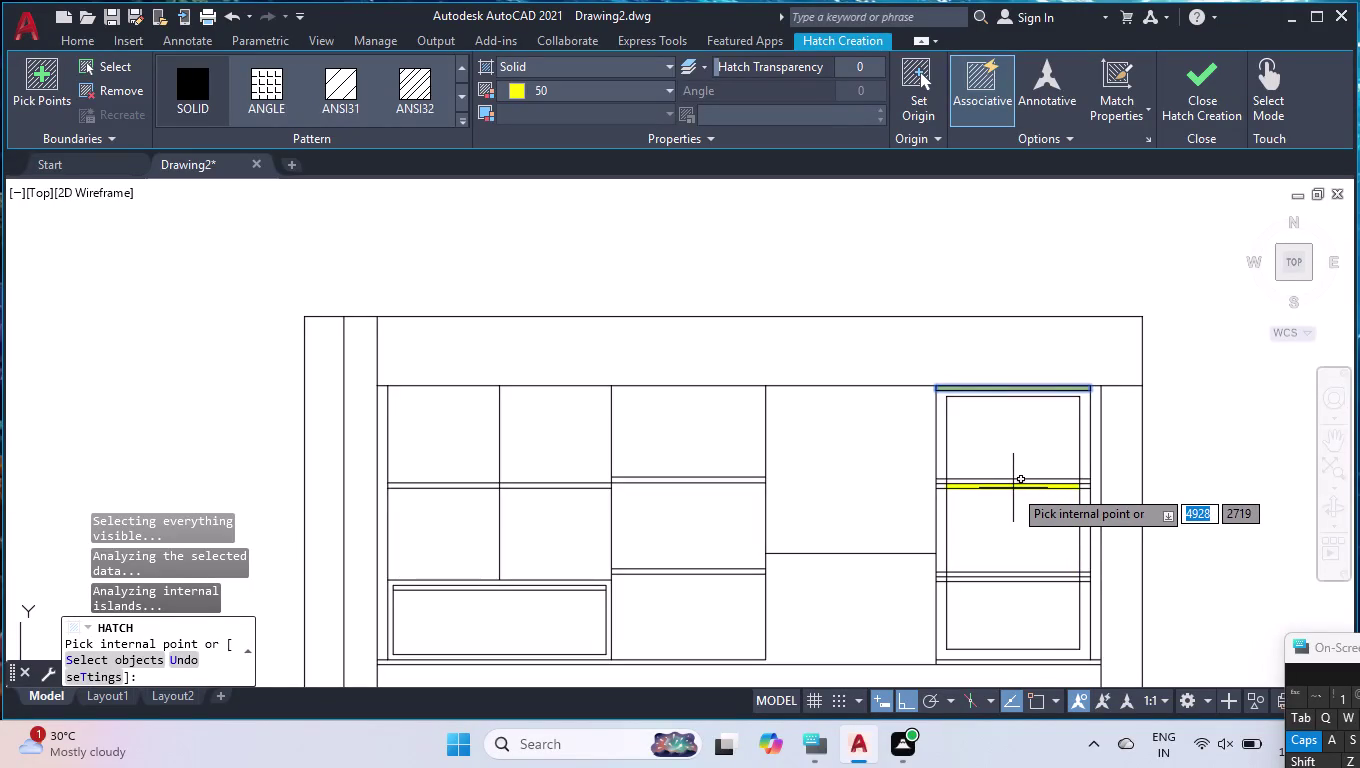
Fill the three middle shelf strips of the right cabinet with solid yellow.
click(1013, 488)
scroll(up, 3)
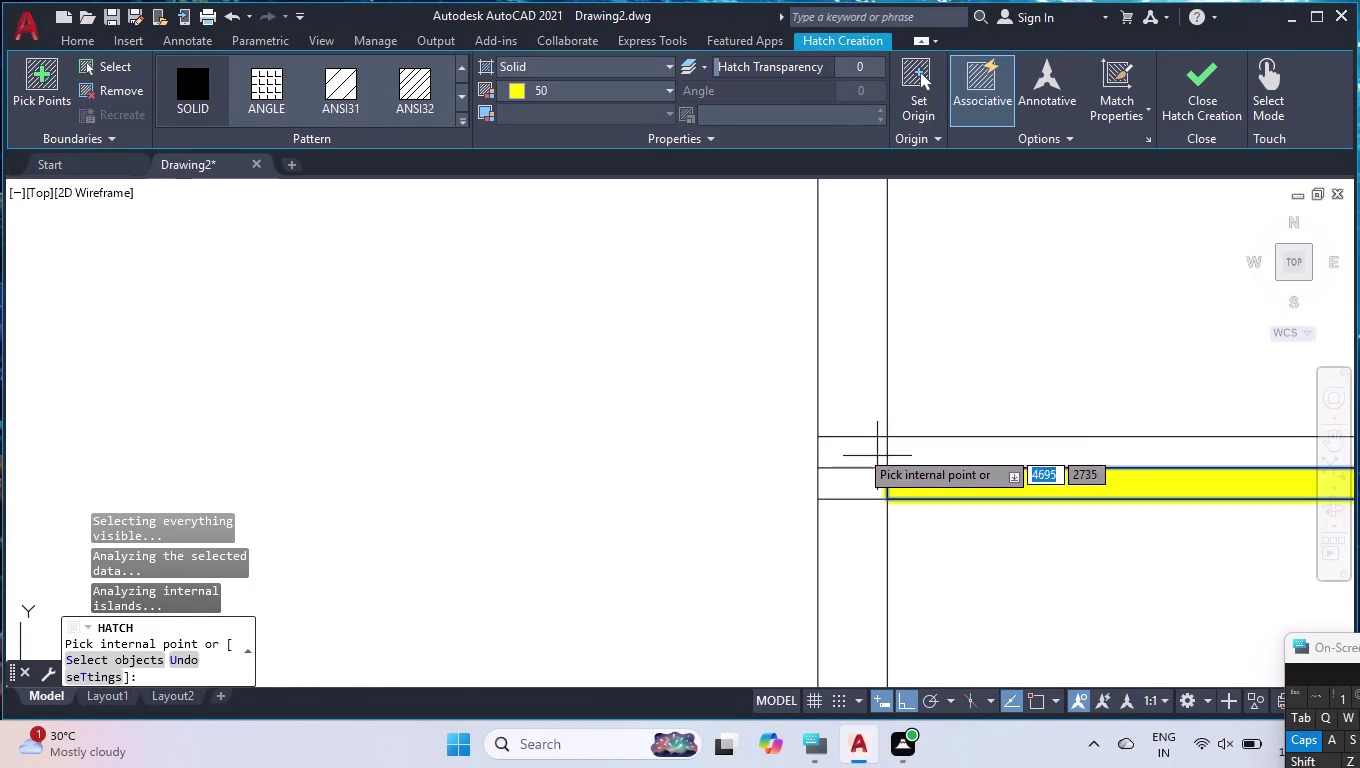
click(850, 480)
scroll(down, 3)
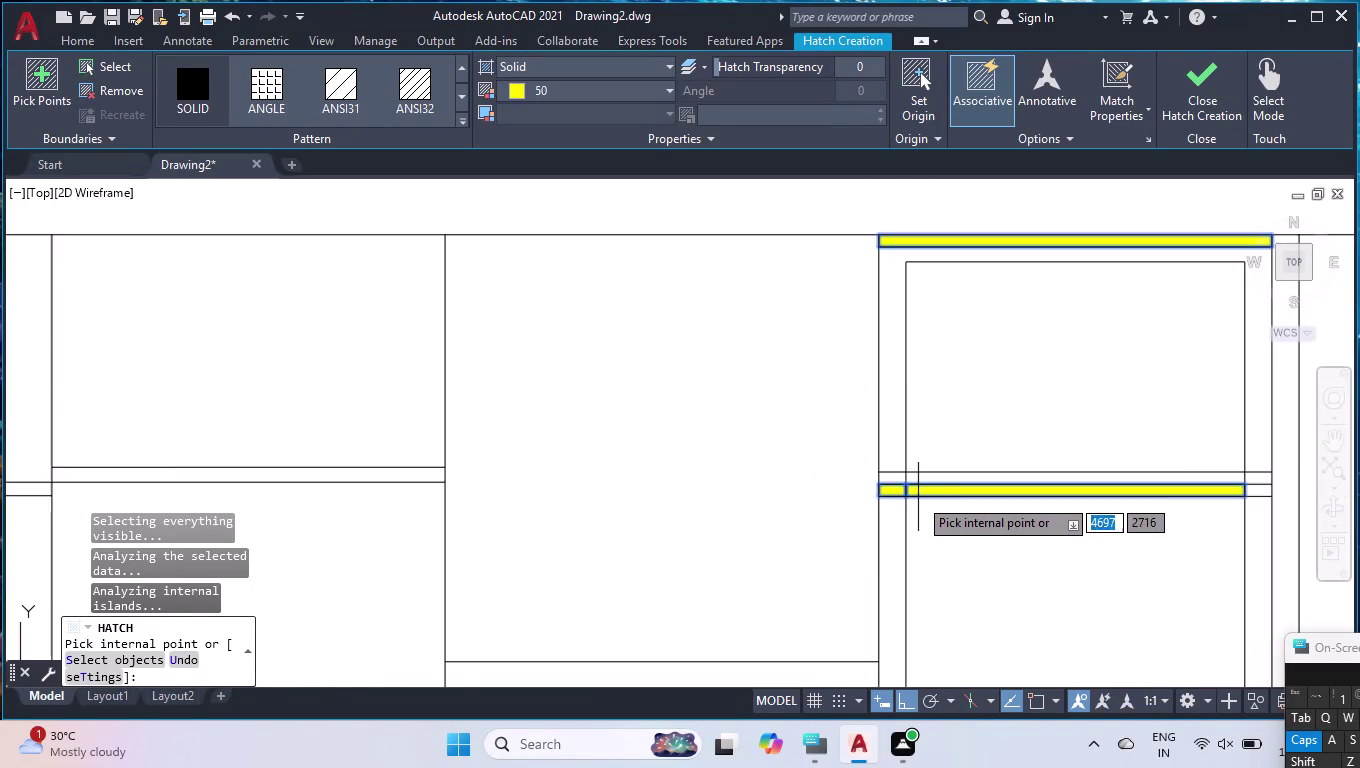
scroll(down, 3)
scroll(up, 3)
click(1119, 490)
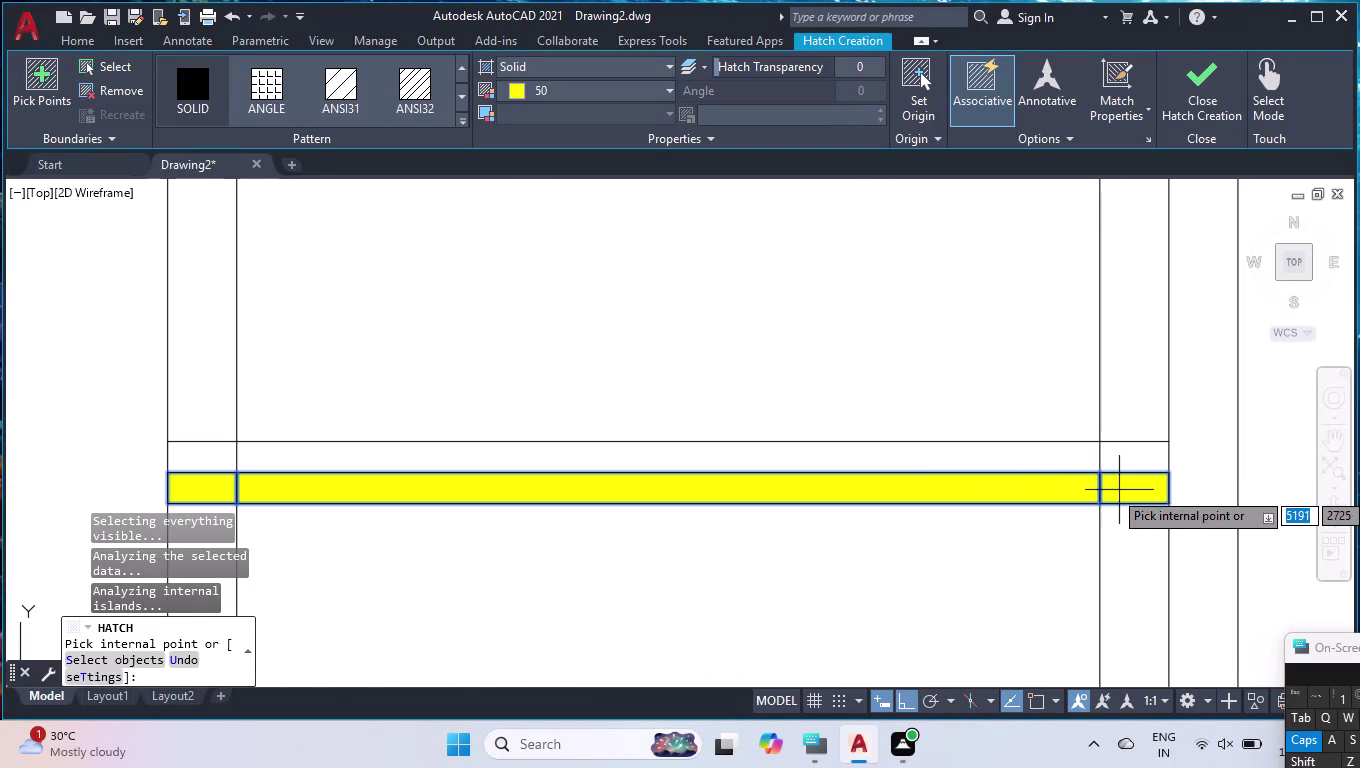
scroll(down, 3)
scroll(down, 3)
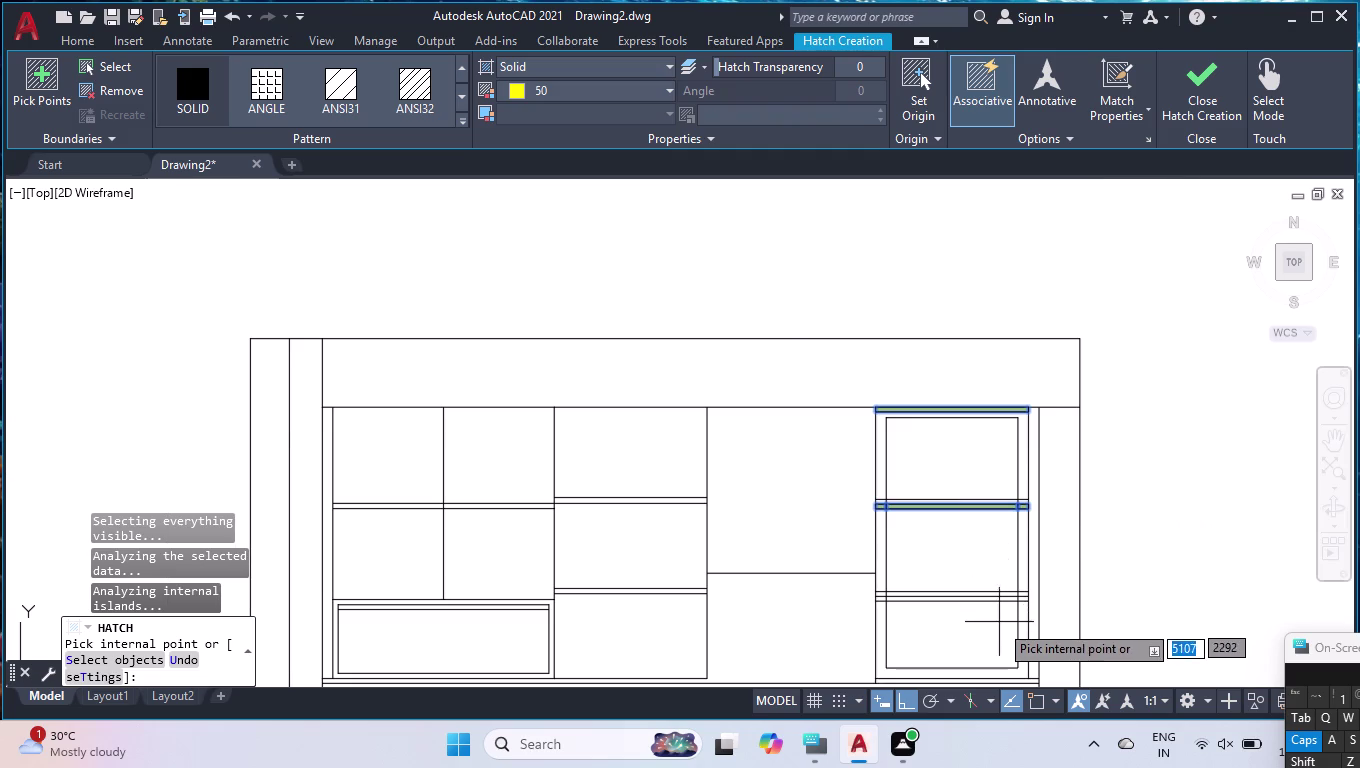
scroll(up, 3)
scroll(down, 3)
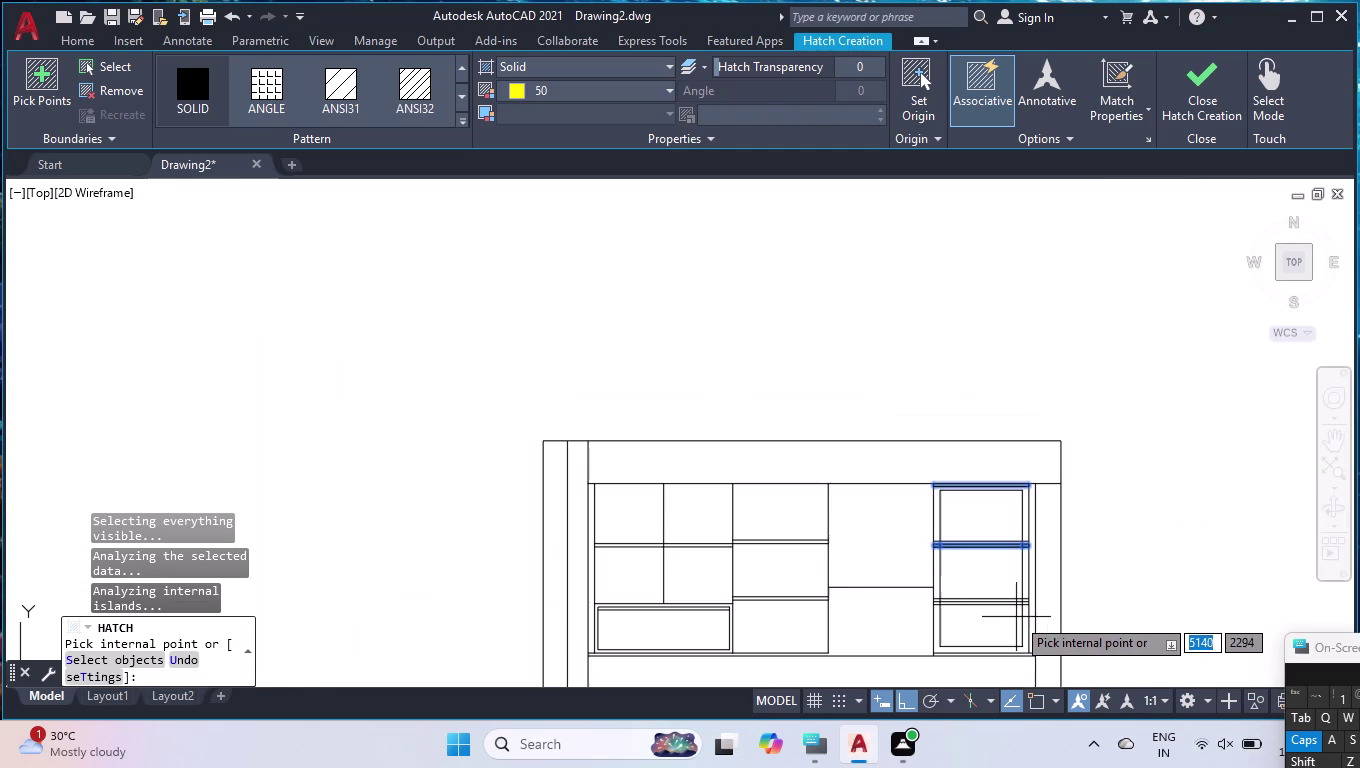
scroll(up, 3)
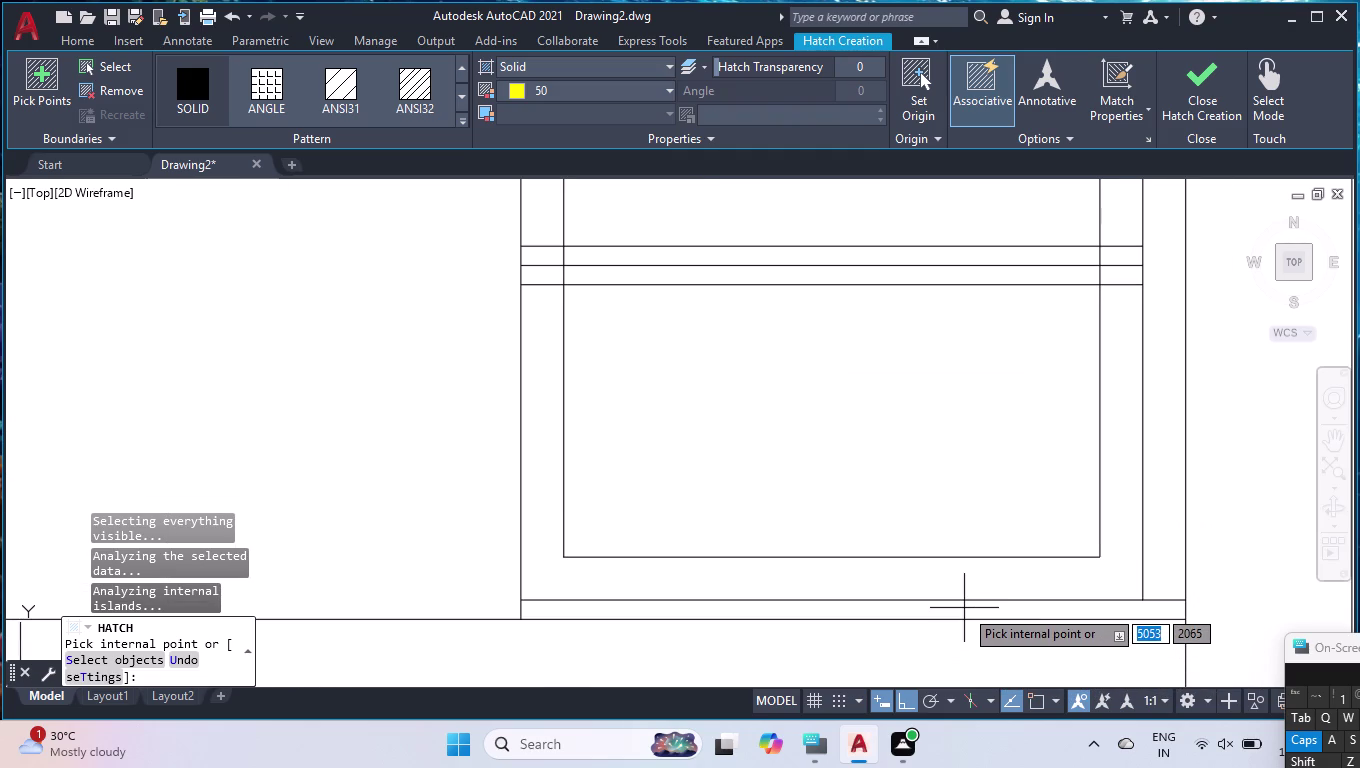
Fill the bottom strip and the upper shelf strip pieces yellow, then finish the hatch.
click(964, 608)
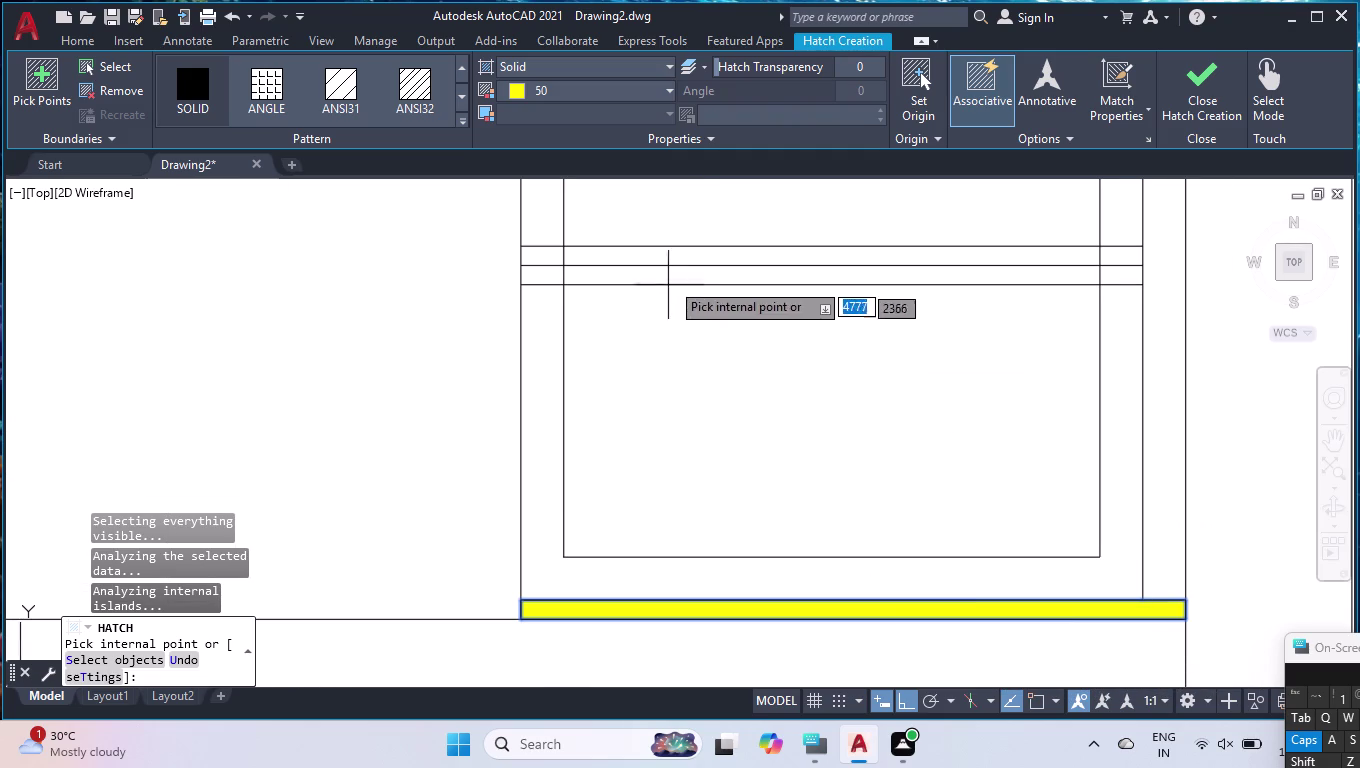
click(673, 277)
click(541, 275)
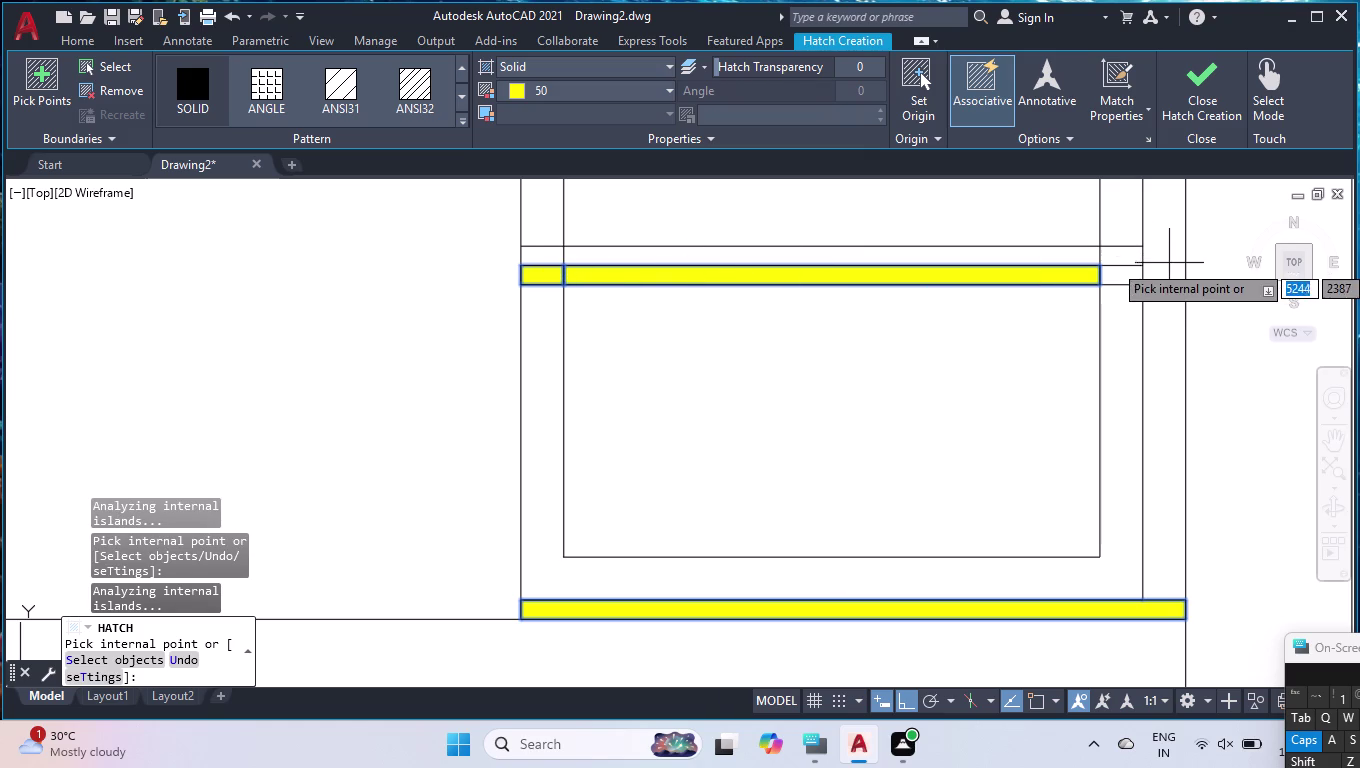
click(1114, 278)
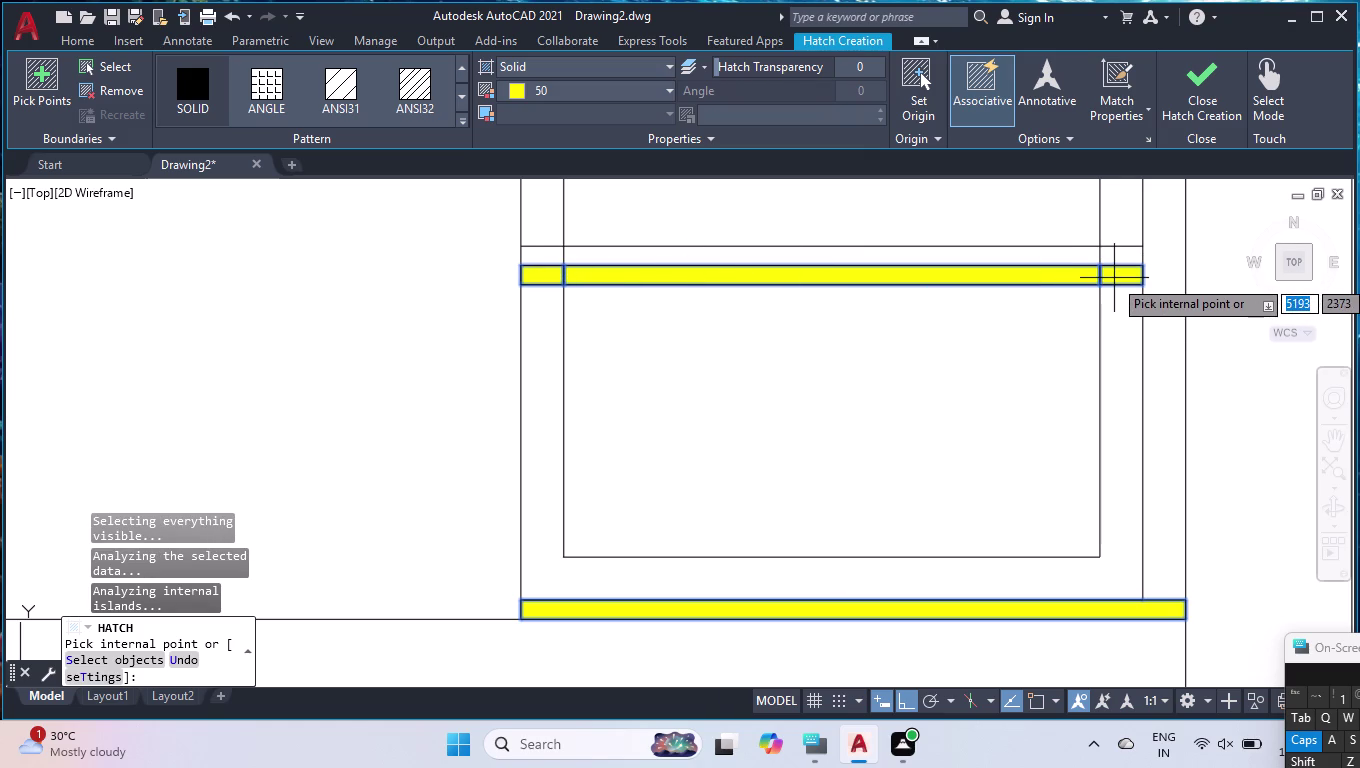
key(Return)
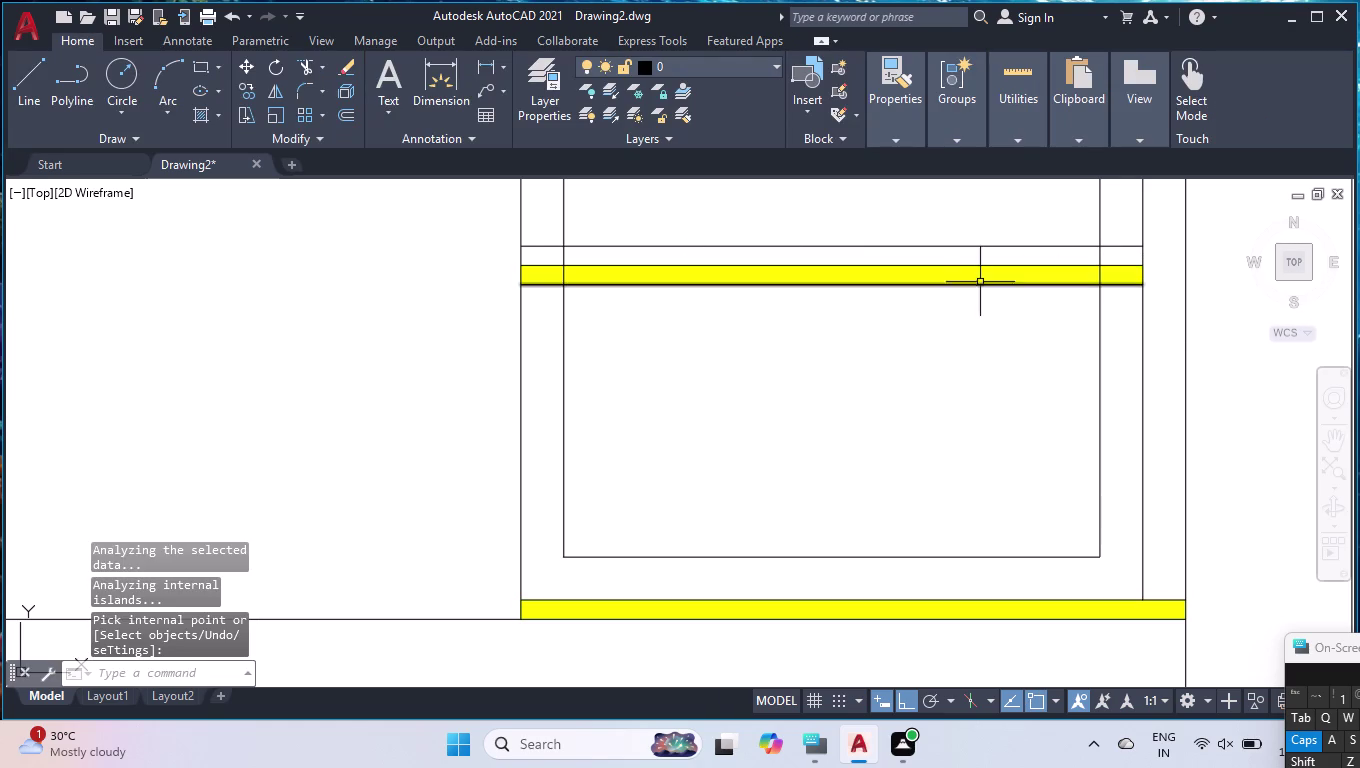
Add another yellow fill to the strip above the lower-left drawer and the base band.
scroll(down, 3)
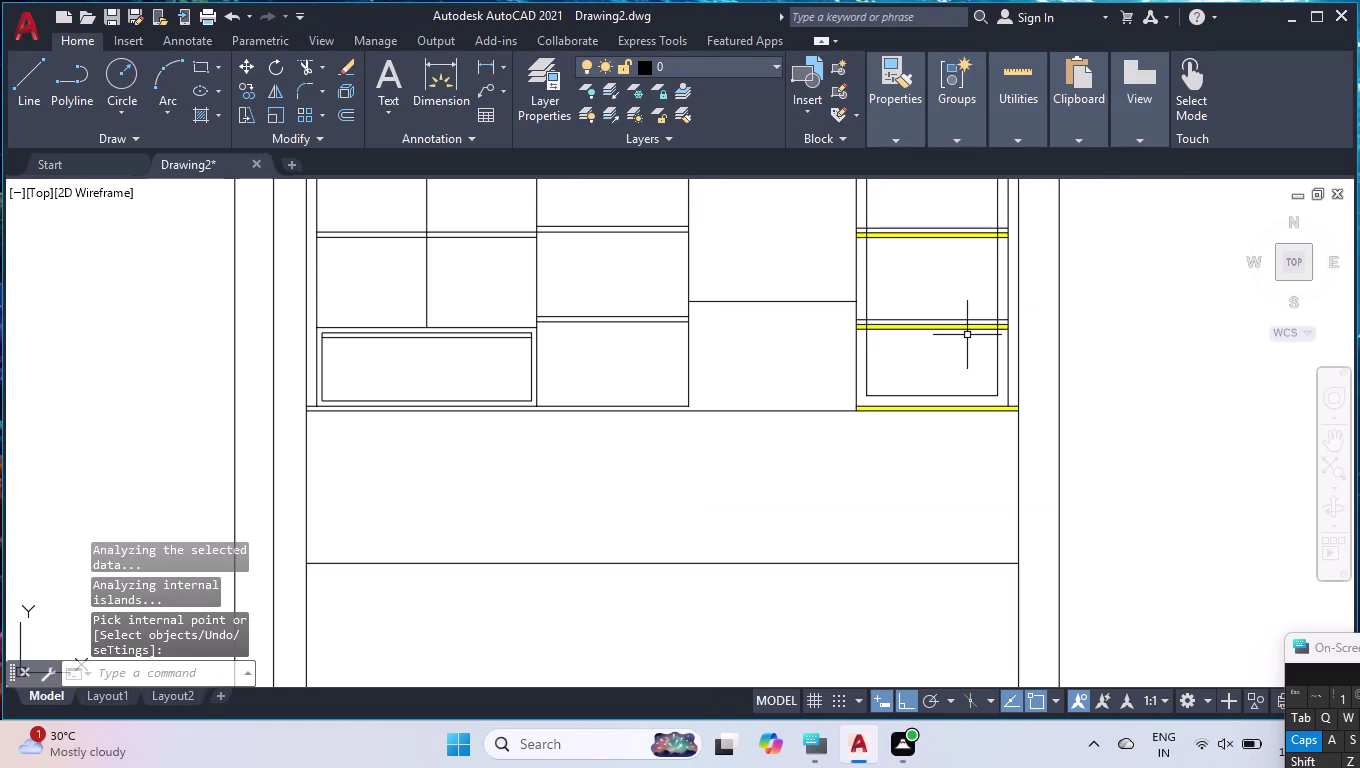
scroll(down, 3)
scroll(up, 3)
scroll(down, 3)
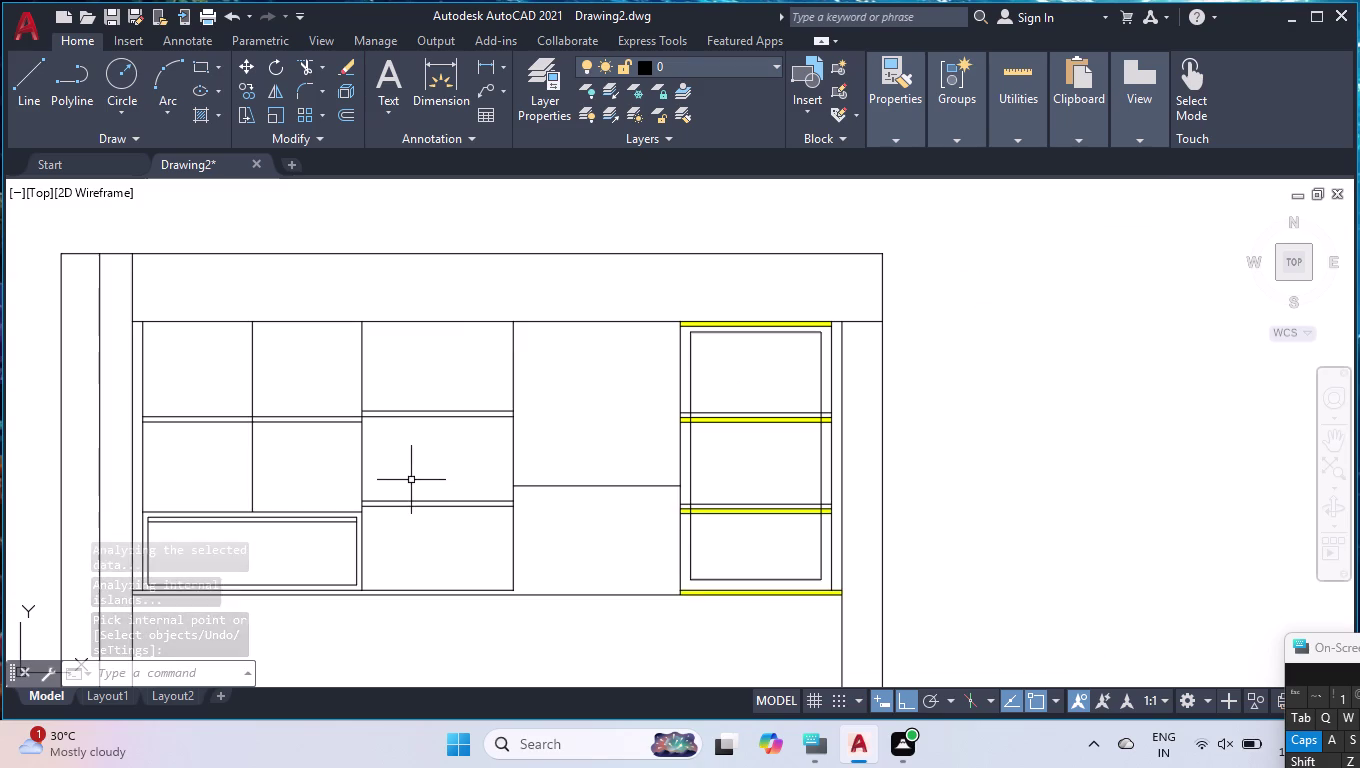
key(space)
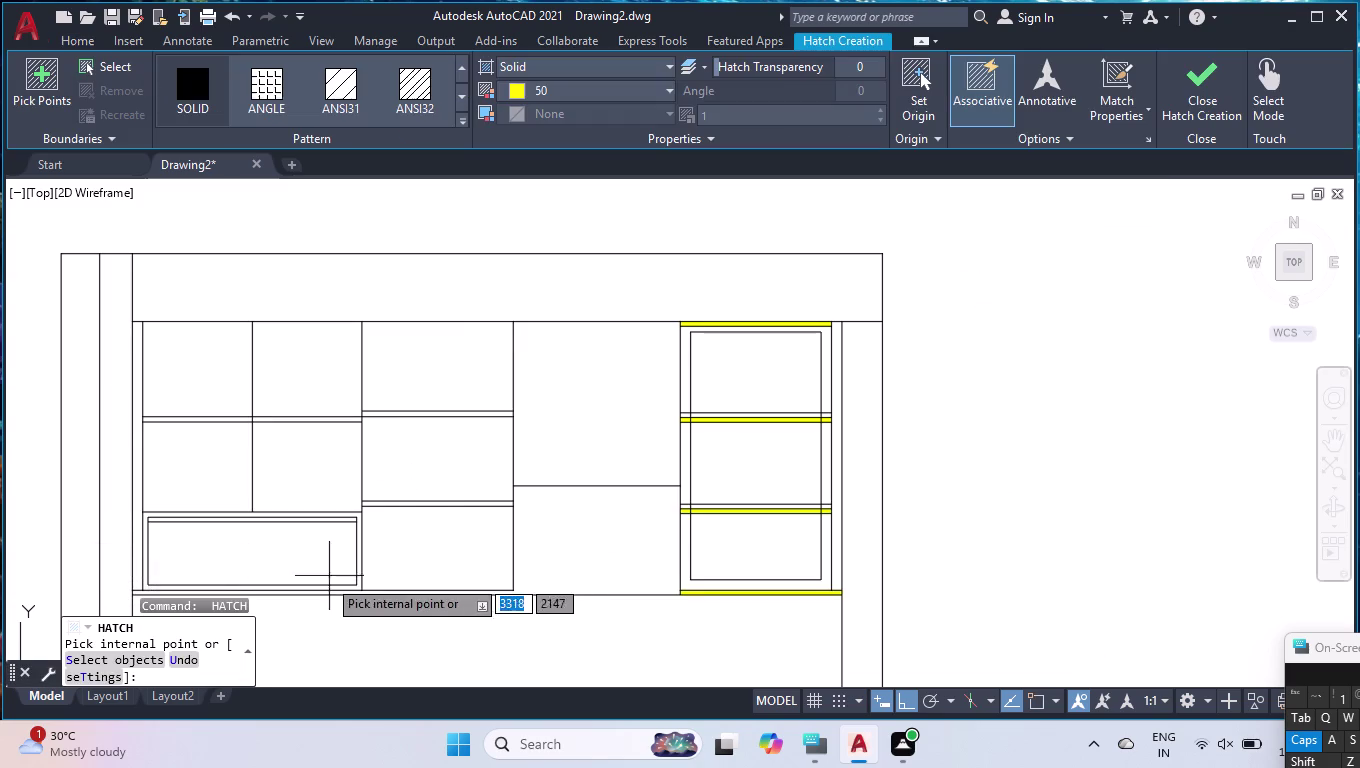
scroll(down, 3)
scroll(up, 3)
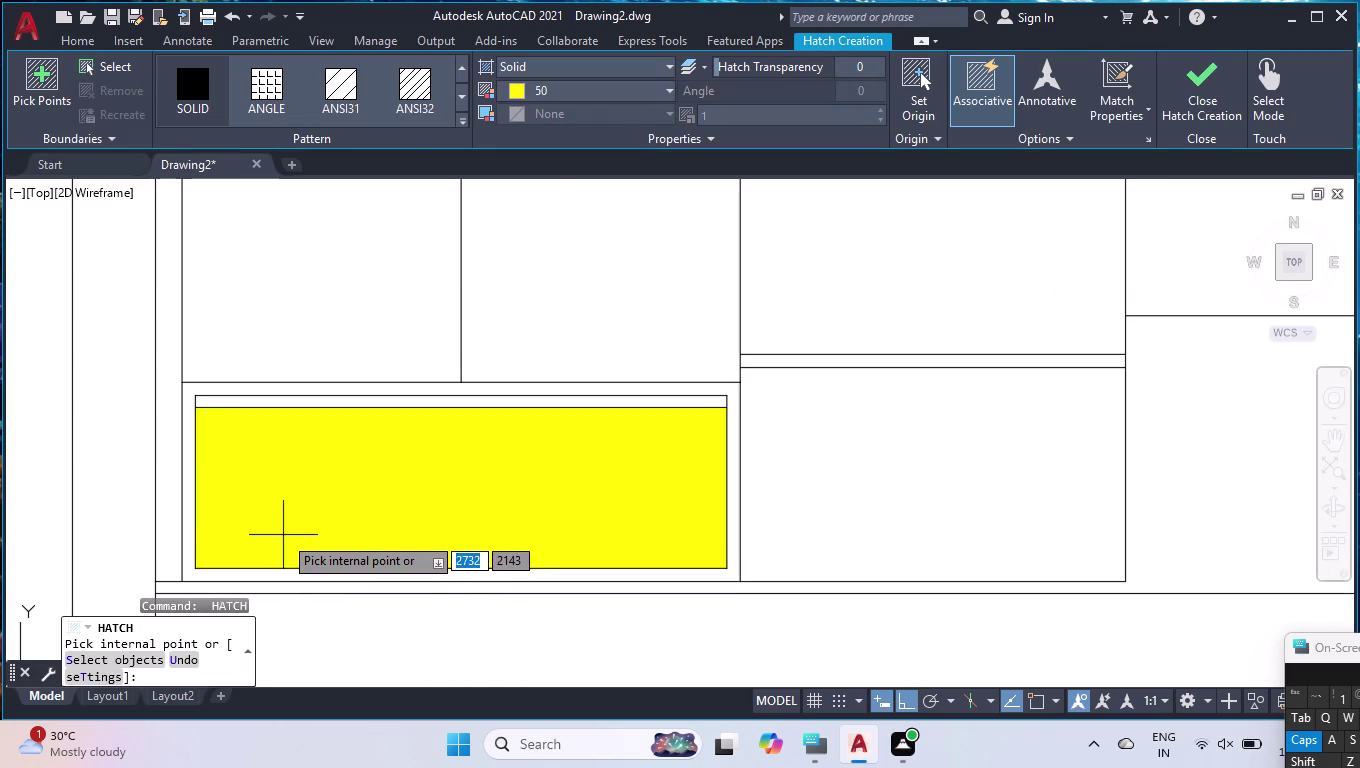
click(310, 401)
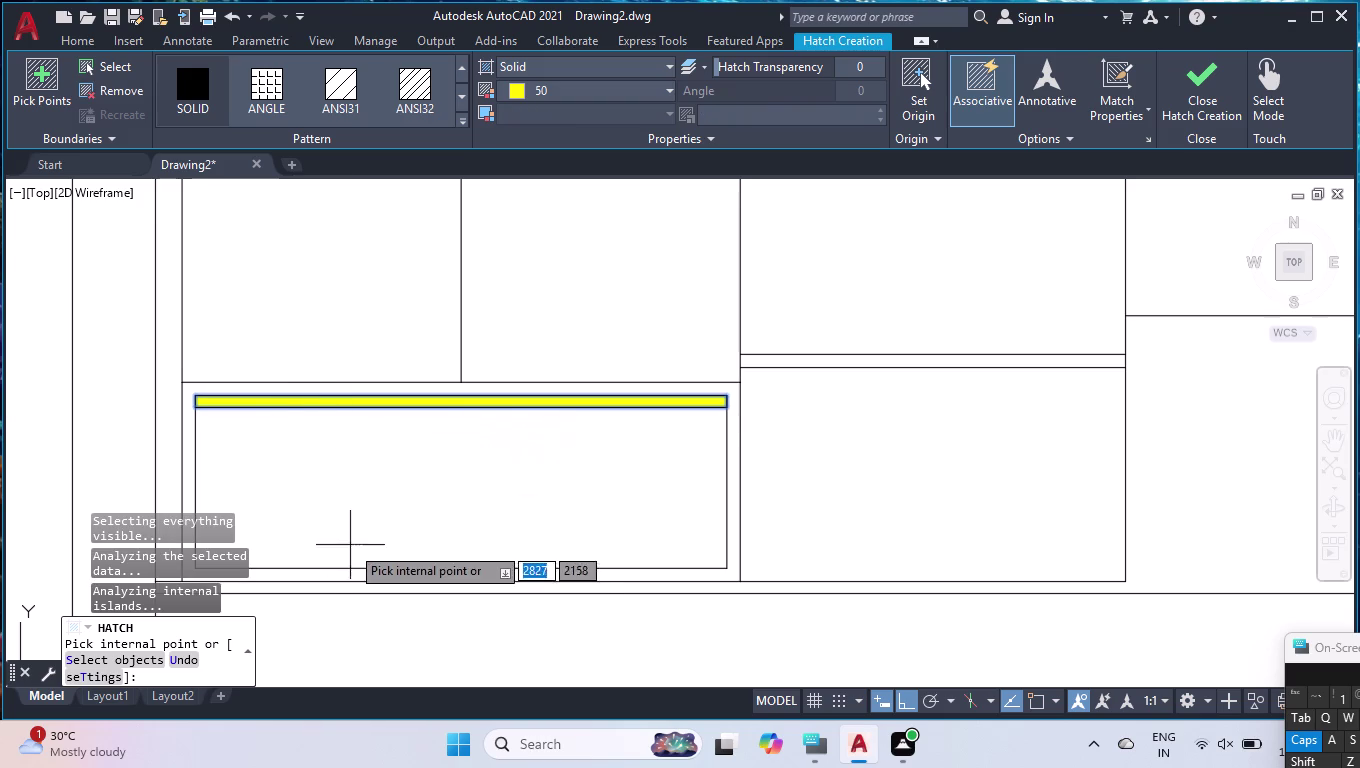
click(389, 584)
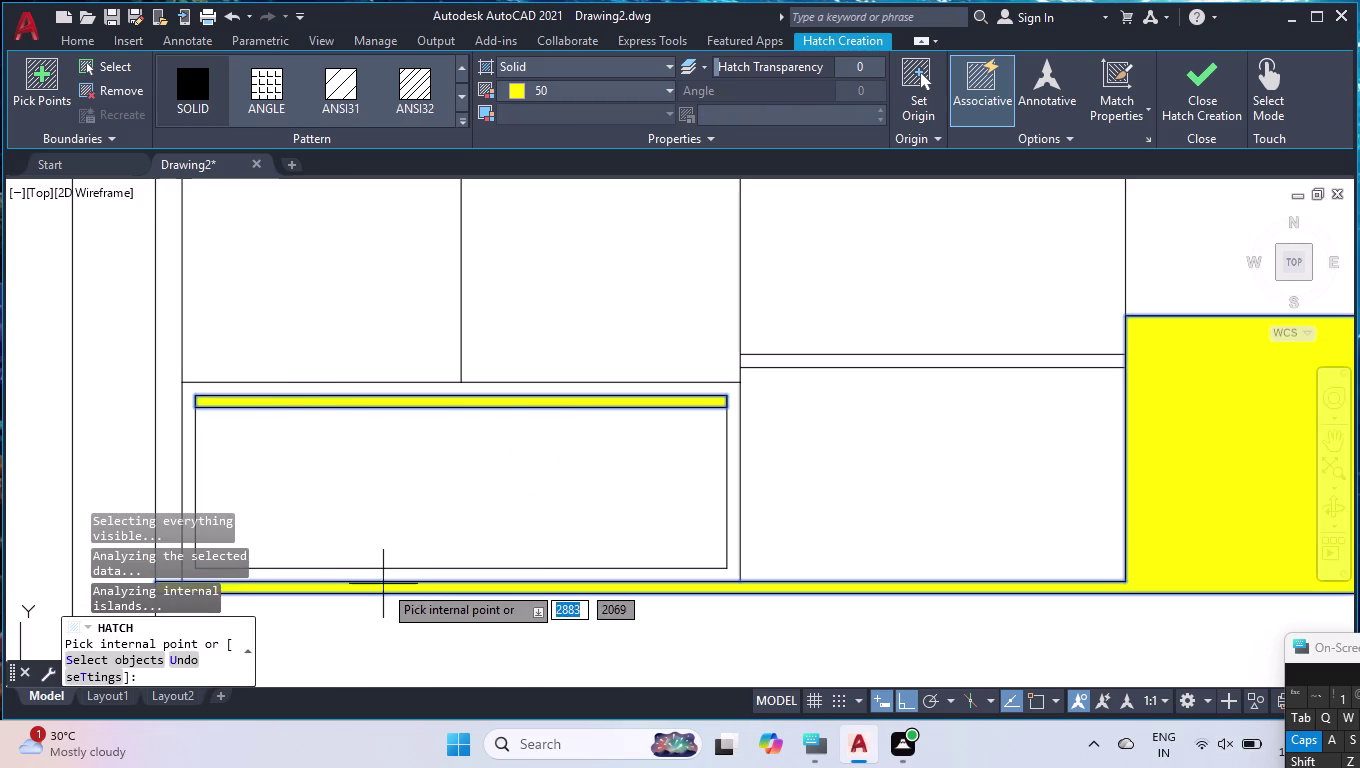
scroll(down, 3)
scroll(down, 3)
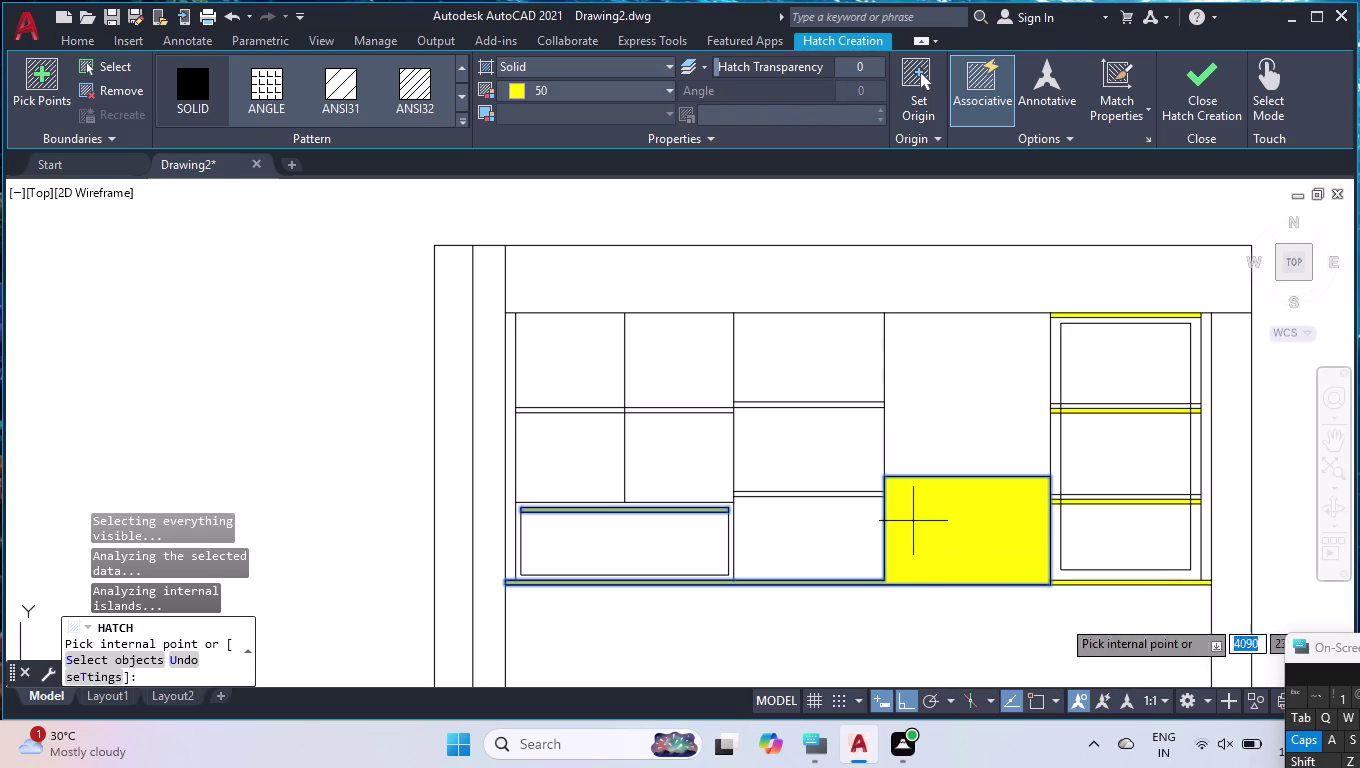
key(Escape)
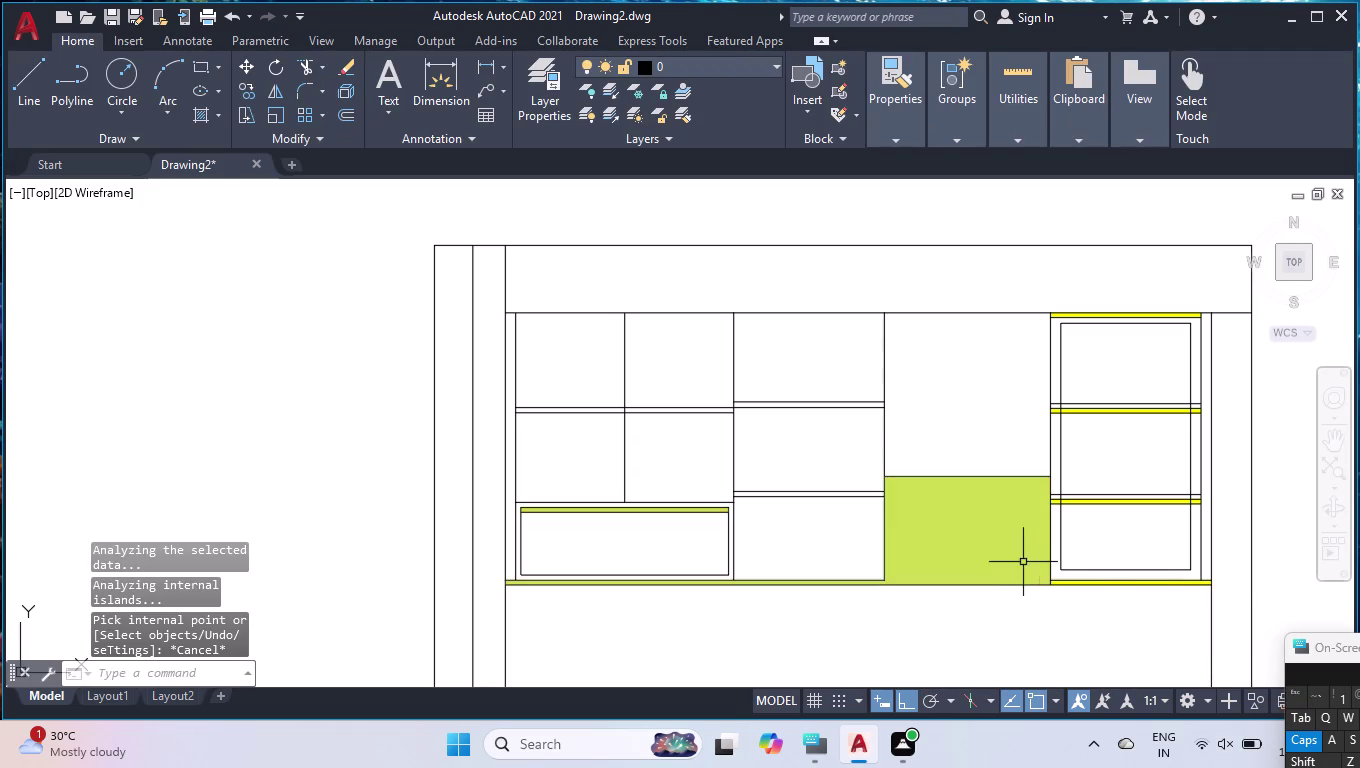
Delete the unwanted yellow fill, then start and cancel the Extend command.
click(1023, 562)
key(Delete)
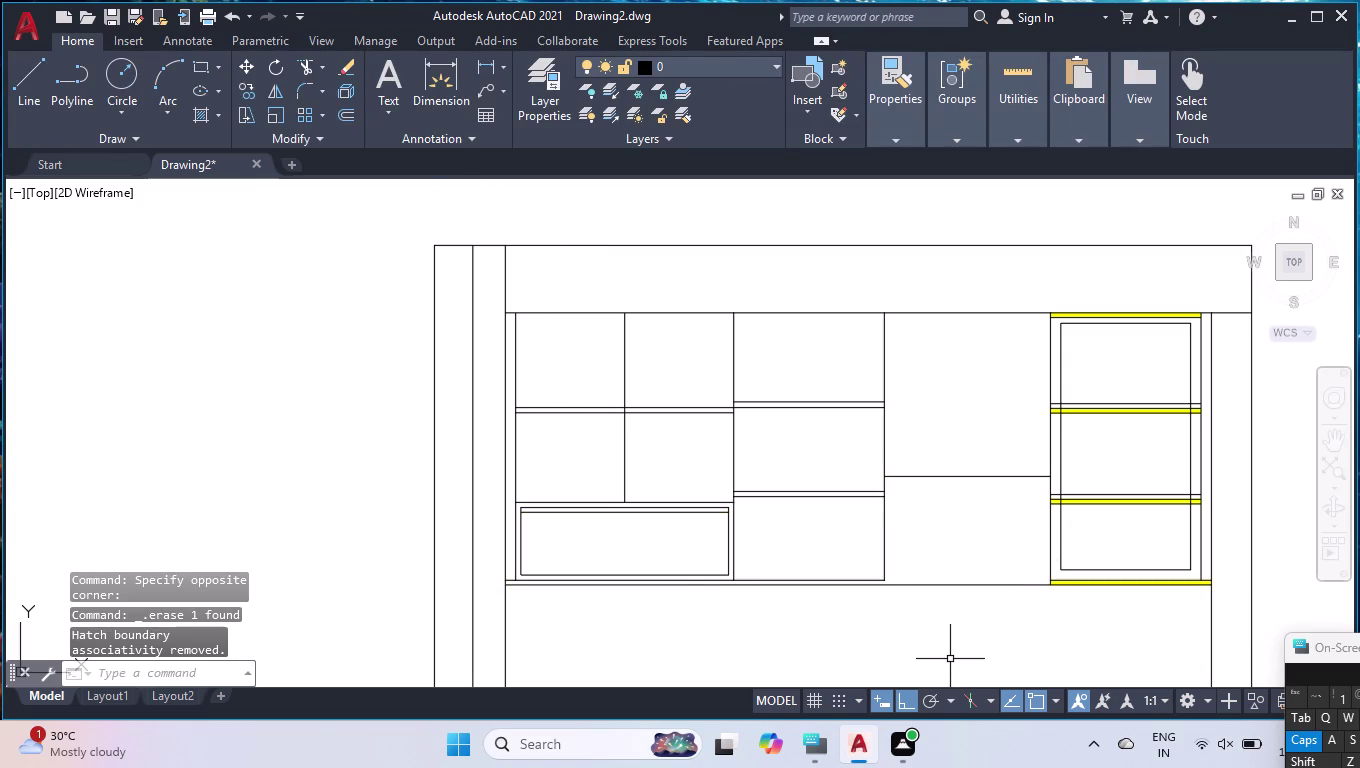
text(EX)
key(Return)
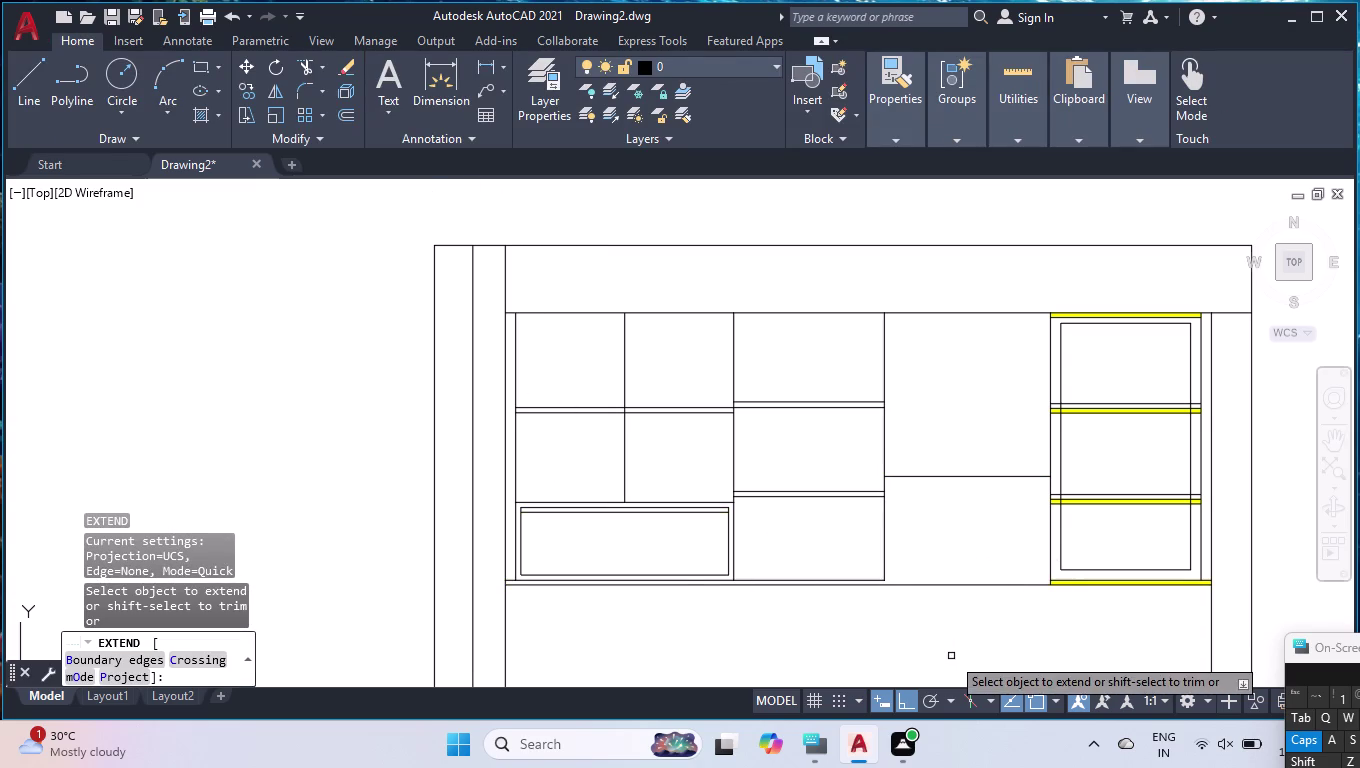
click(883, 560)
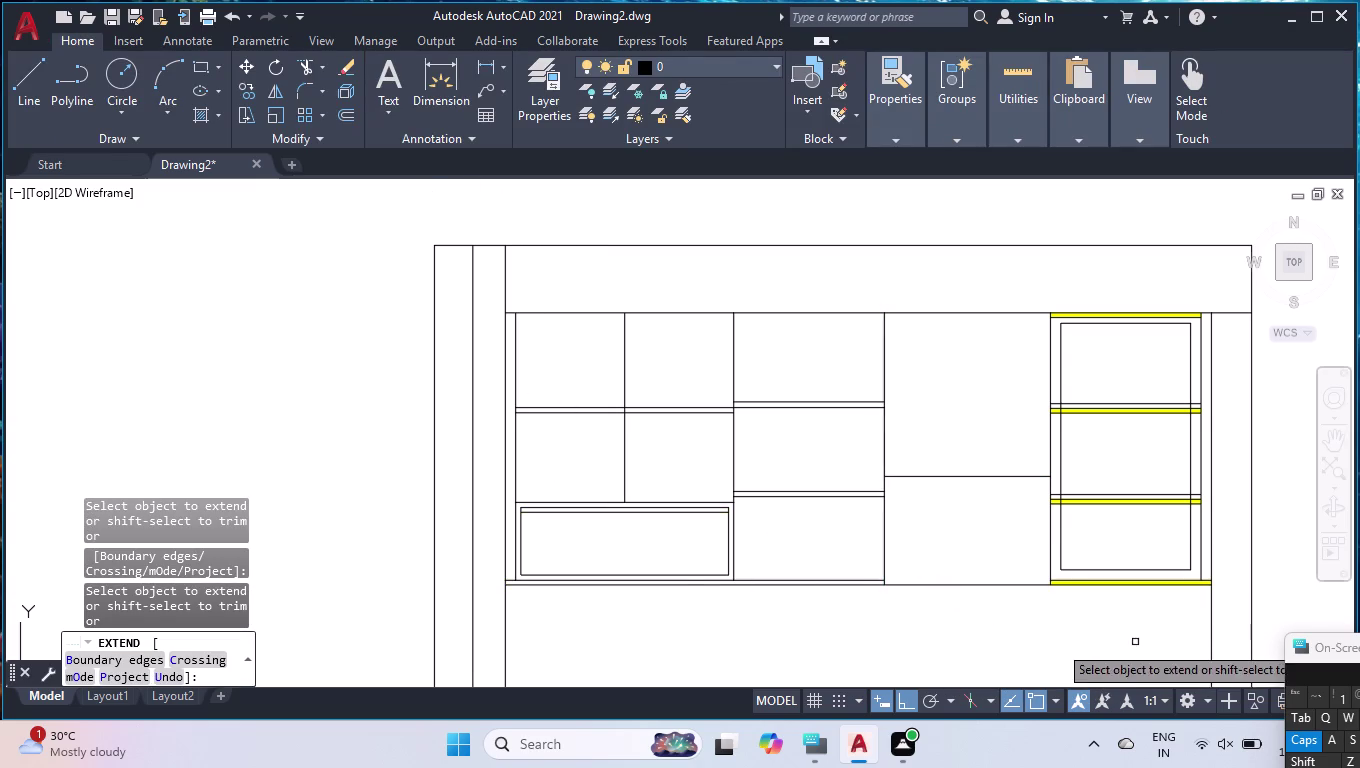
key(Escape)
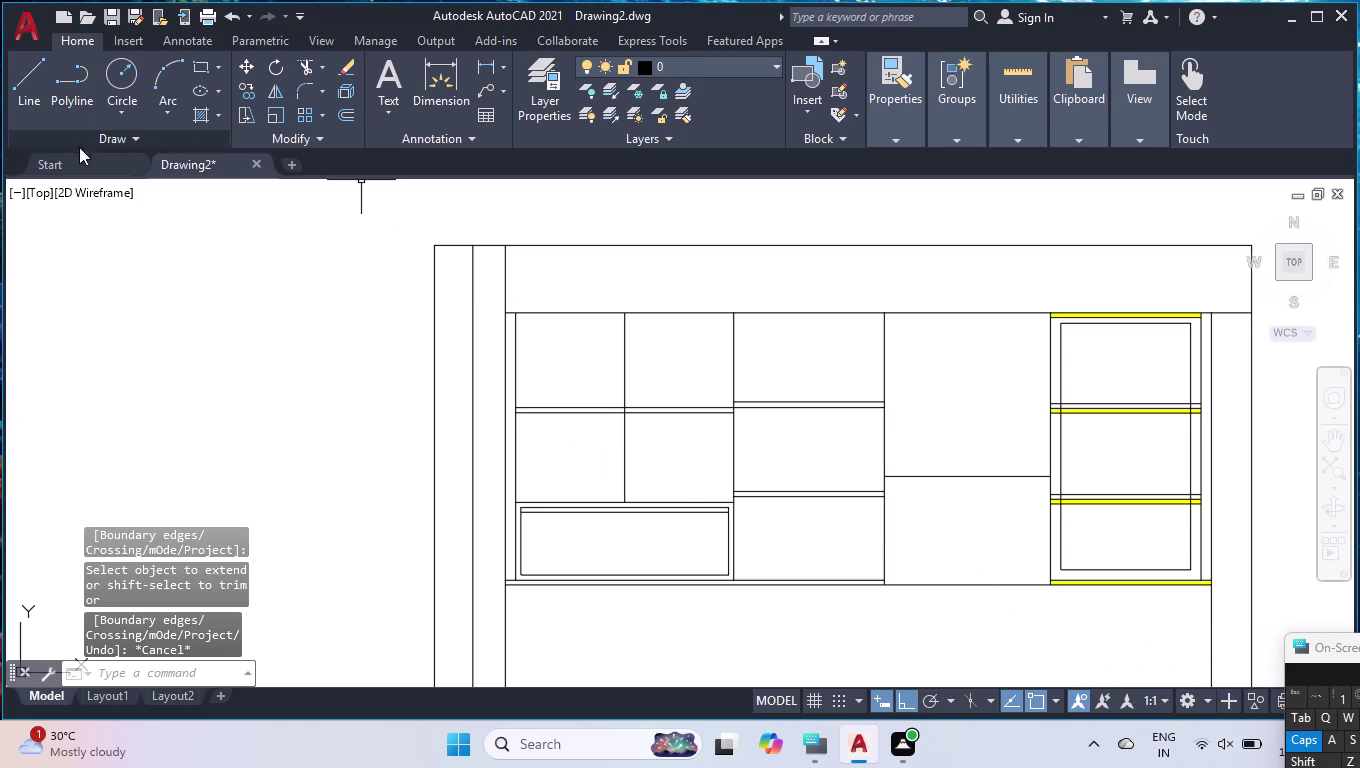
click(206, 110)
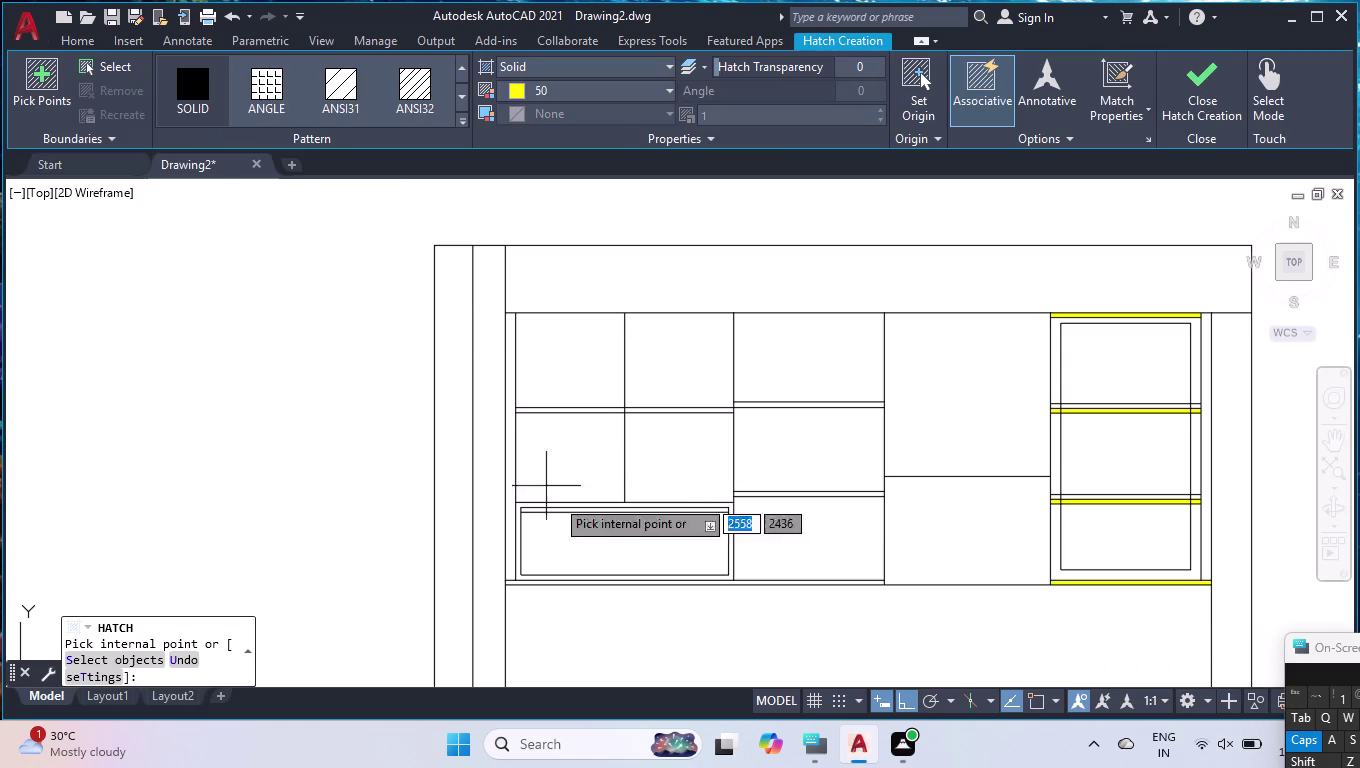
Refill the strip above the lower-left drawer and the cabinet base band in yellow.
click(617, 510)
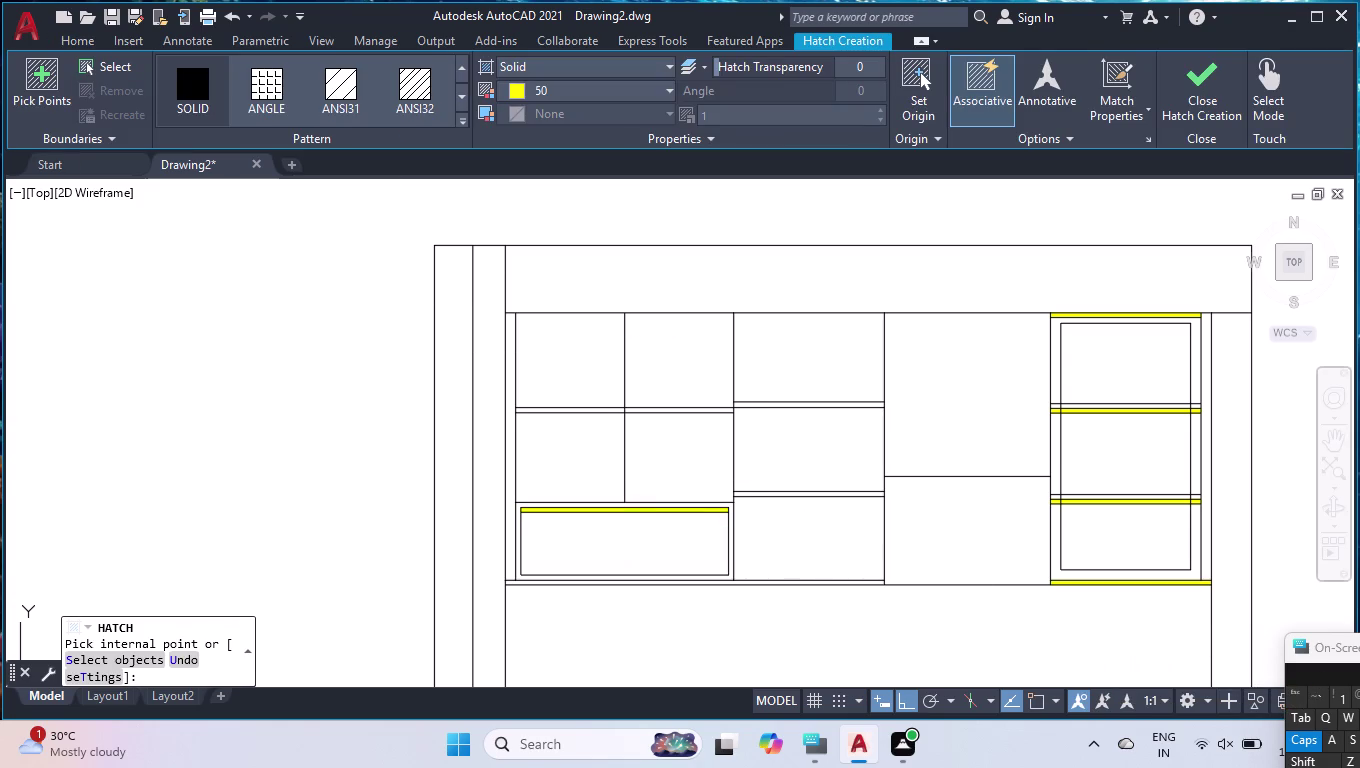
click(833, 583)
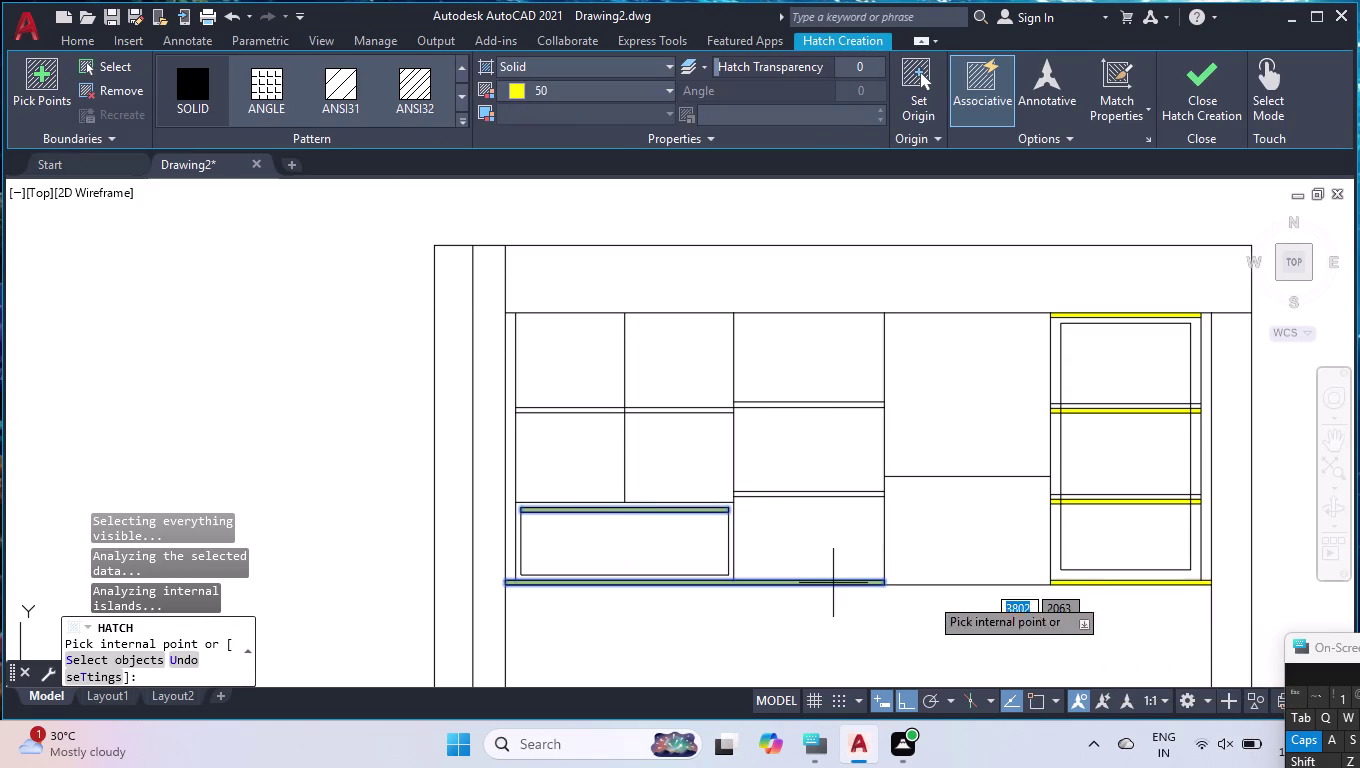
key(Return)
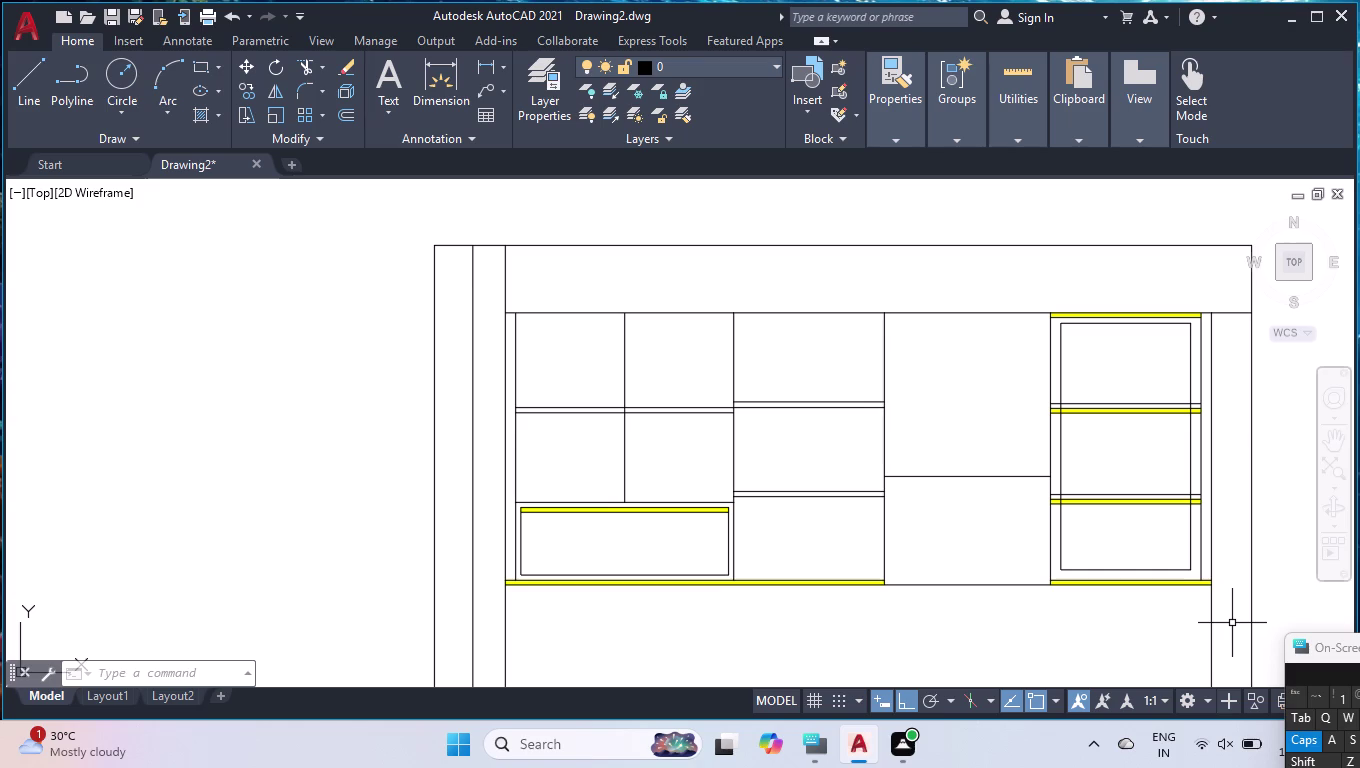
Zoom in on the lower cabinet panels beneath the yellow base strip.
scroll(down, 3)
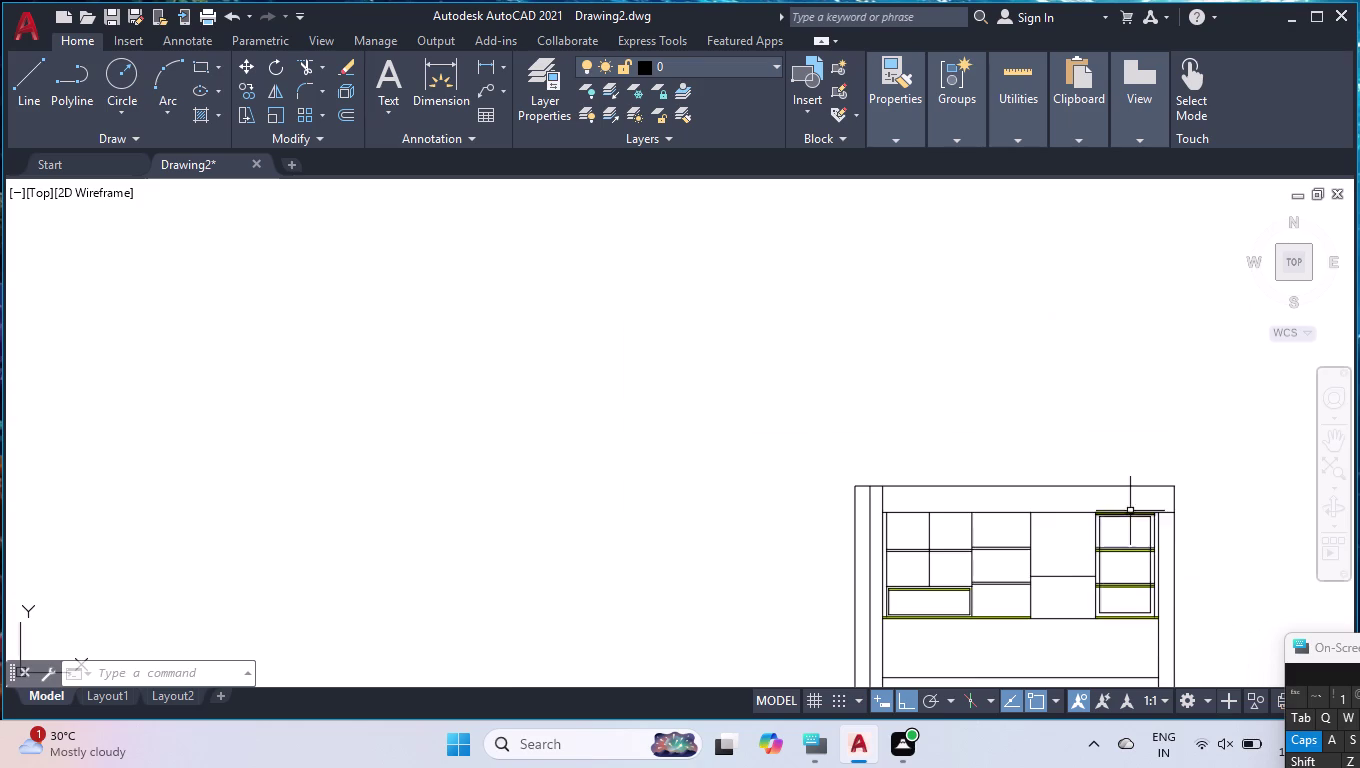
scroll(down, 3)
scroll(up, 3)
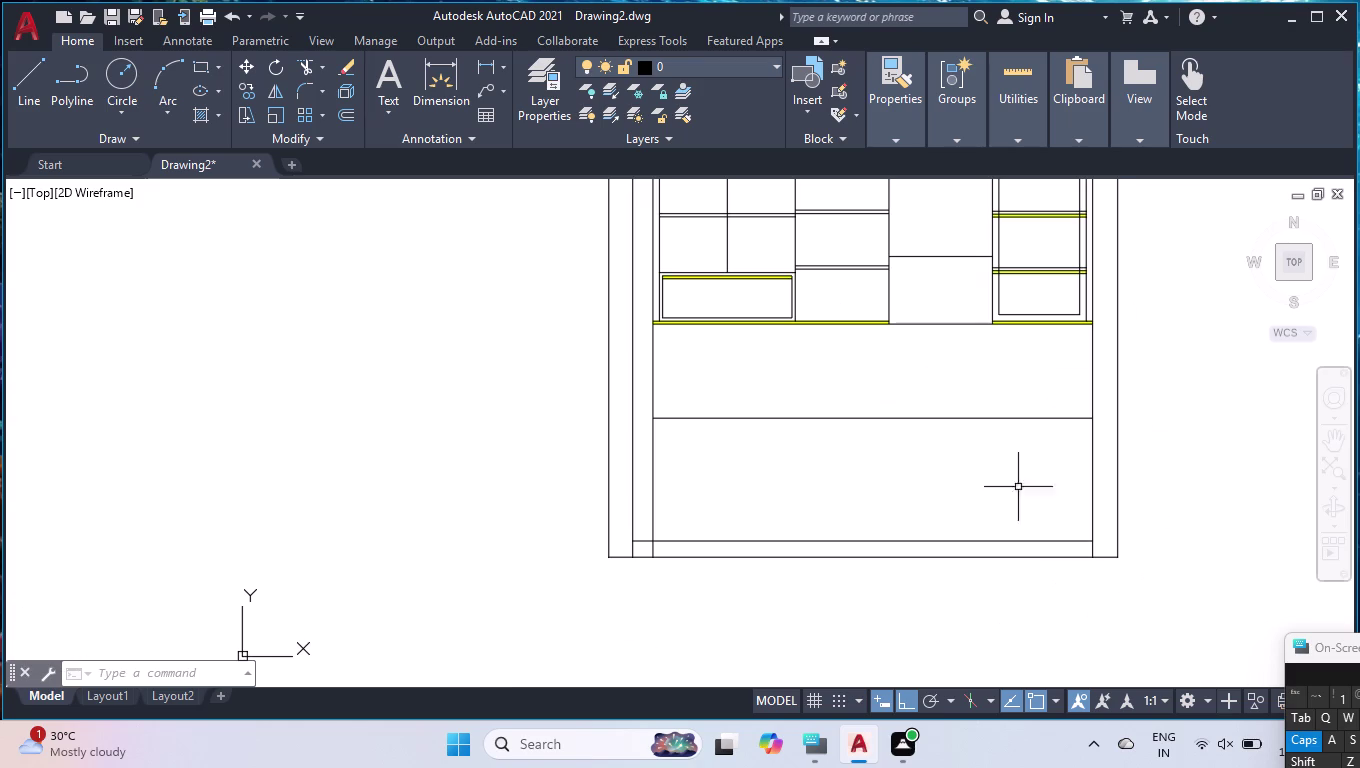
scroll(up, 3)
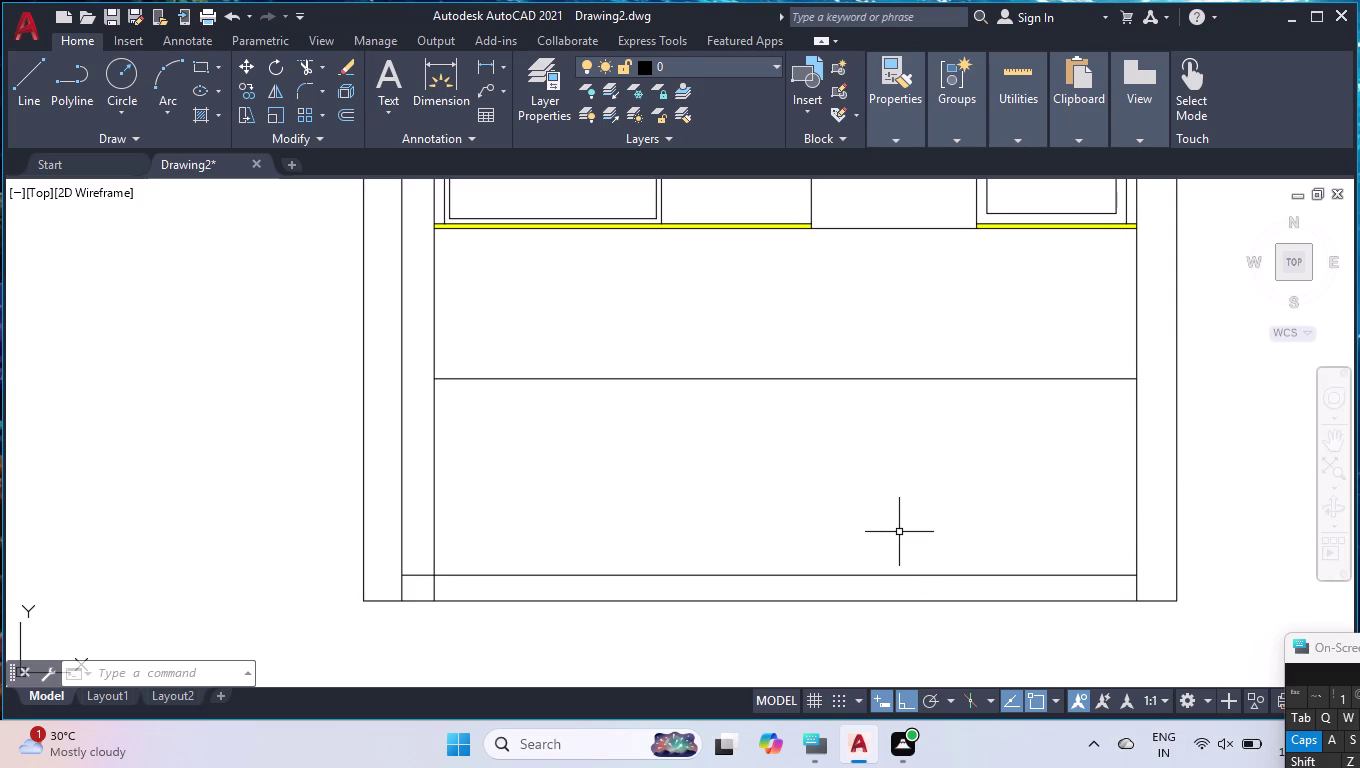
Offset the lower cabinet's bottom line 690 upward with OFFSET to form a shelf line.
text(OFF)
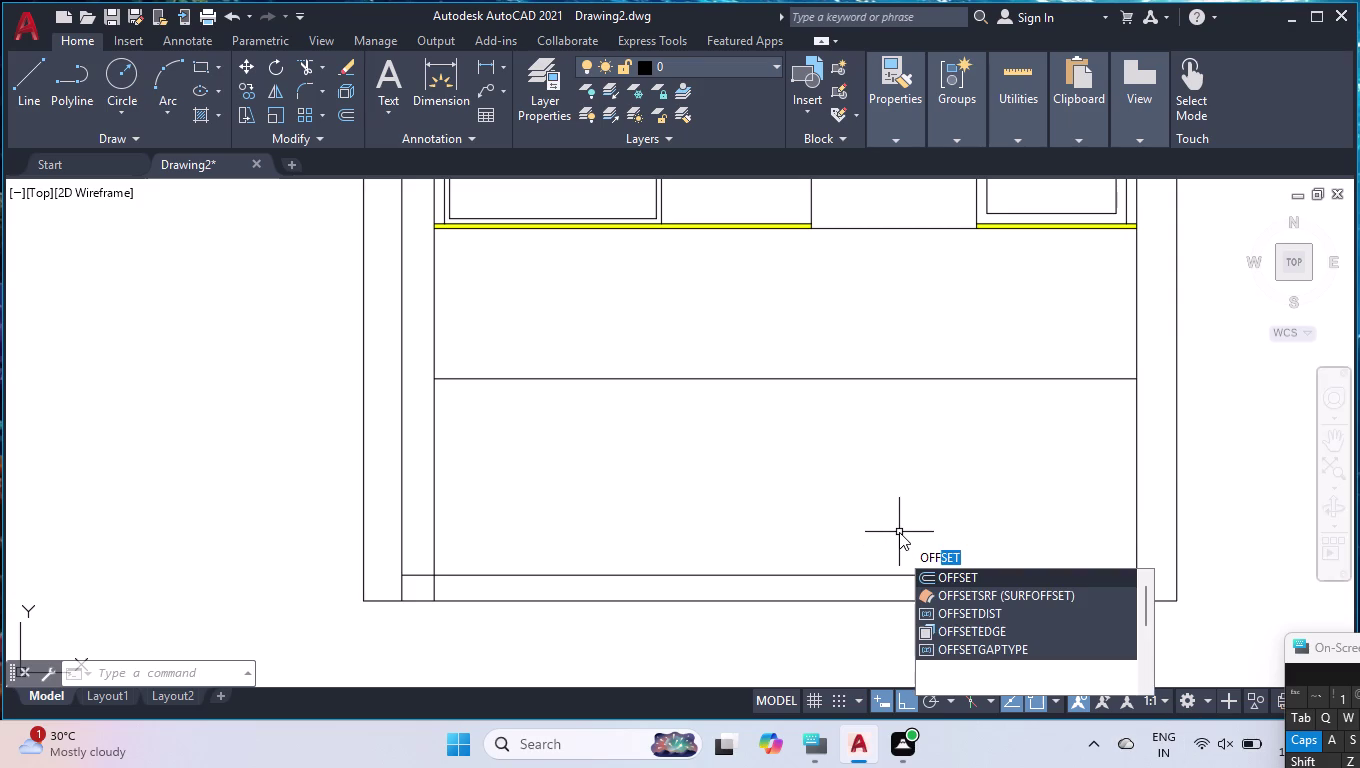
key(Return)
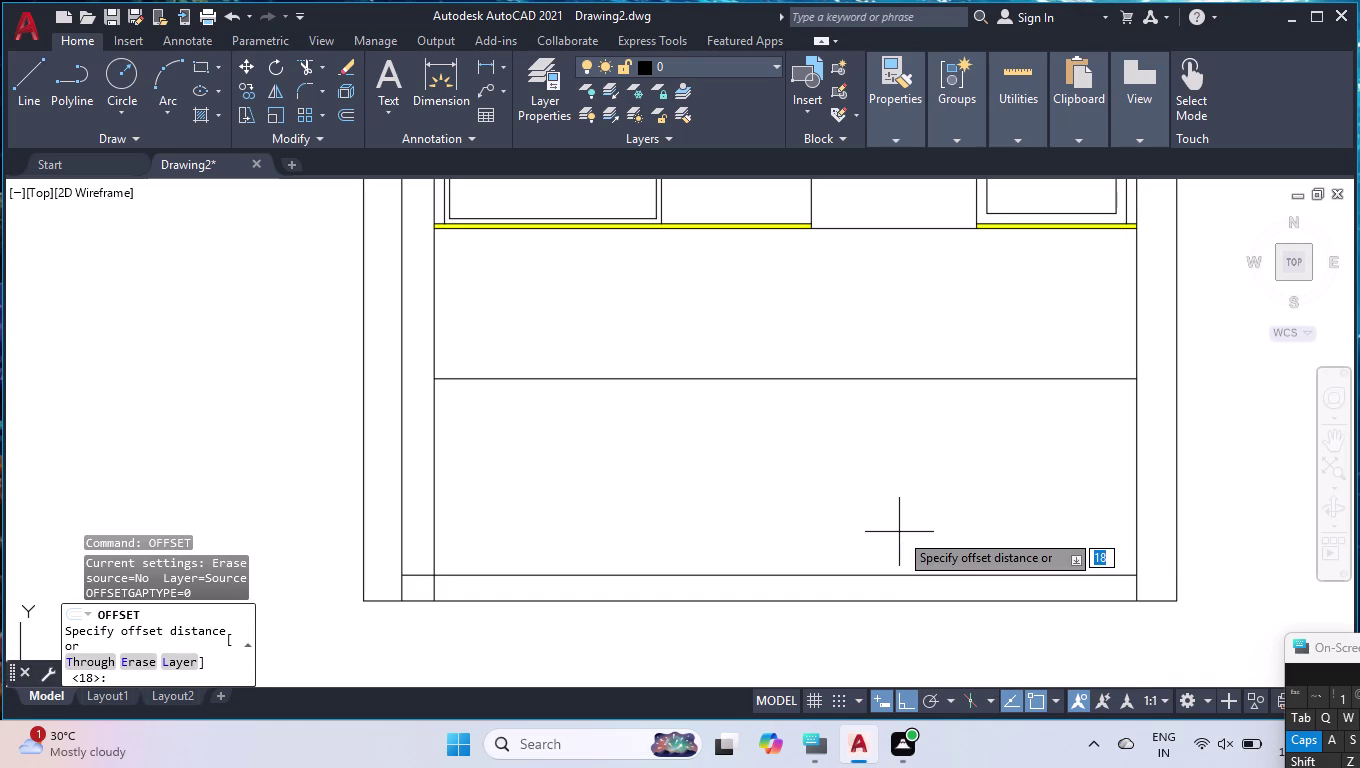
text(690)
key(Return)
click(814, 574)
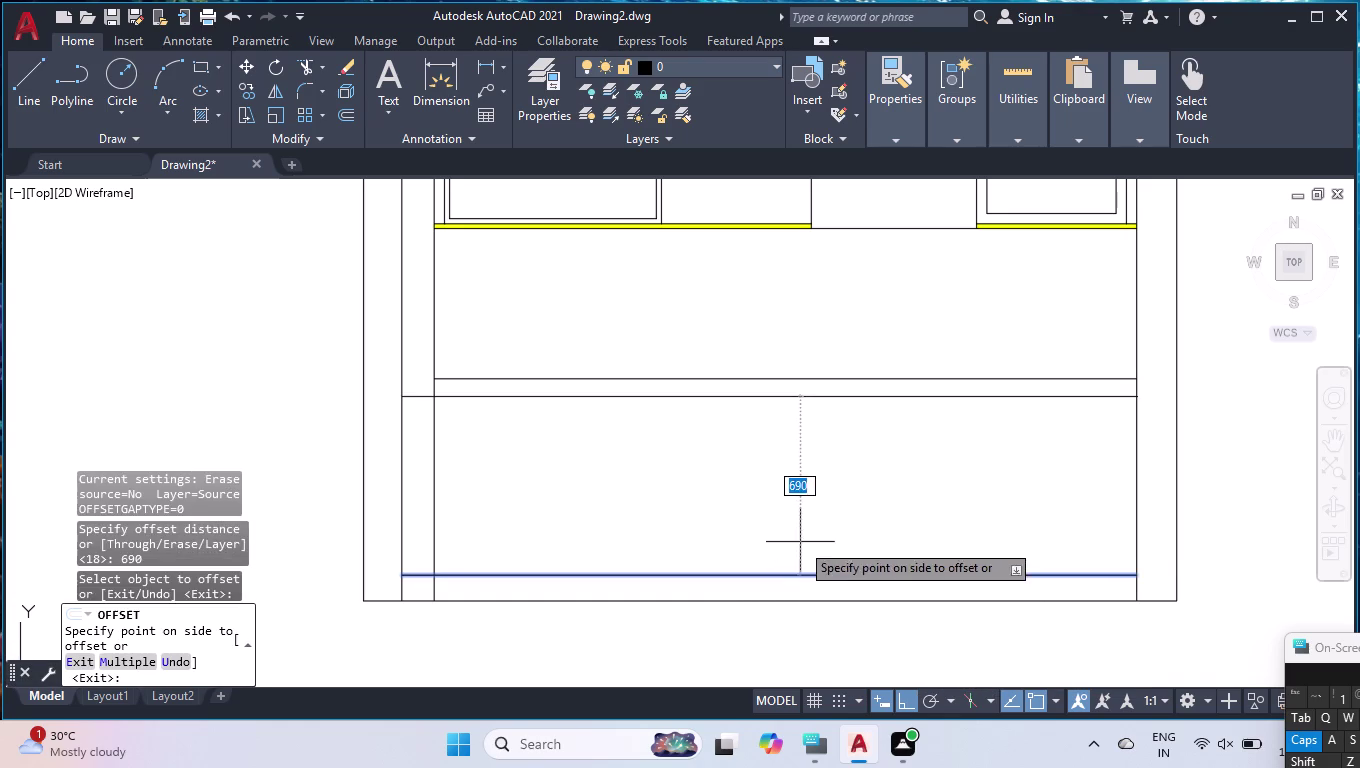
click(808, 496)
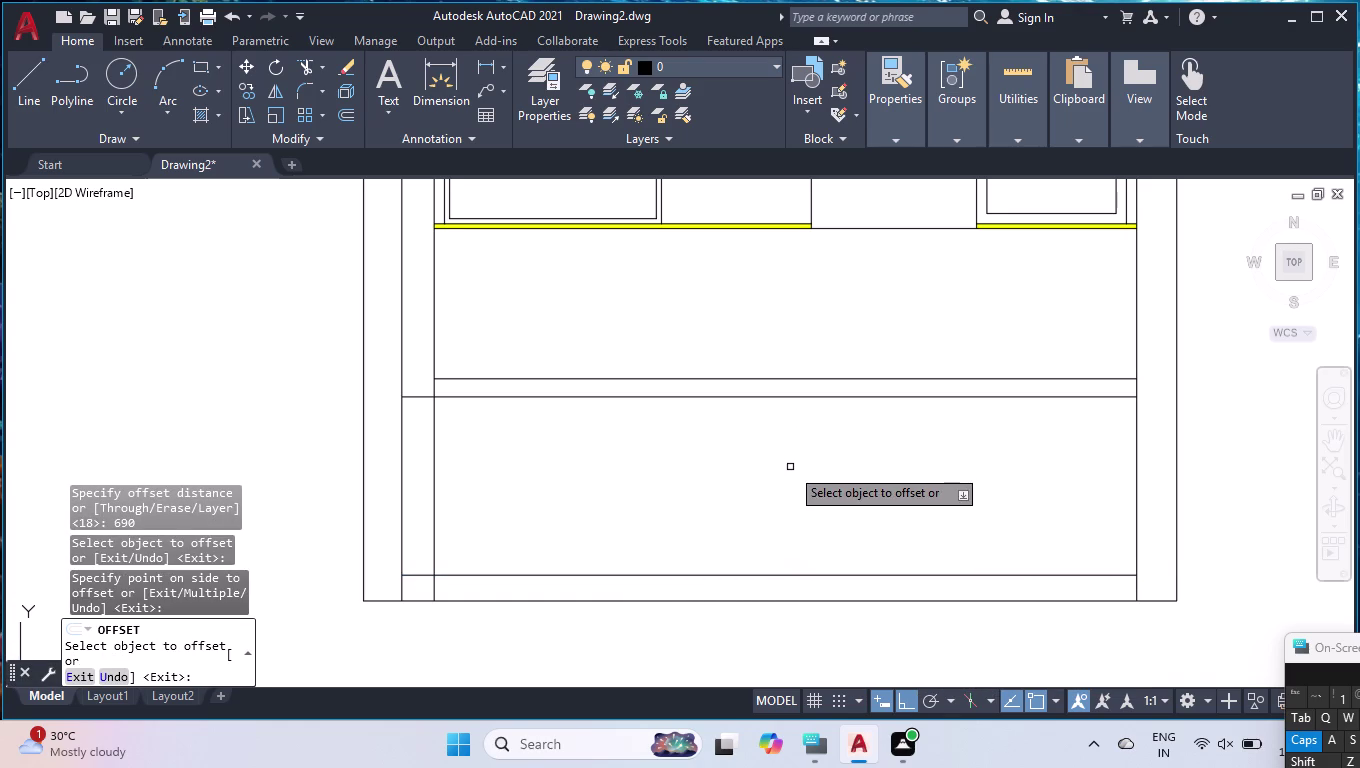
Offset the new shelf line by 30 to create the double-line band.
scroll(up, 3)
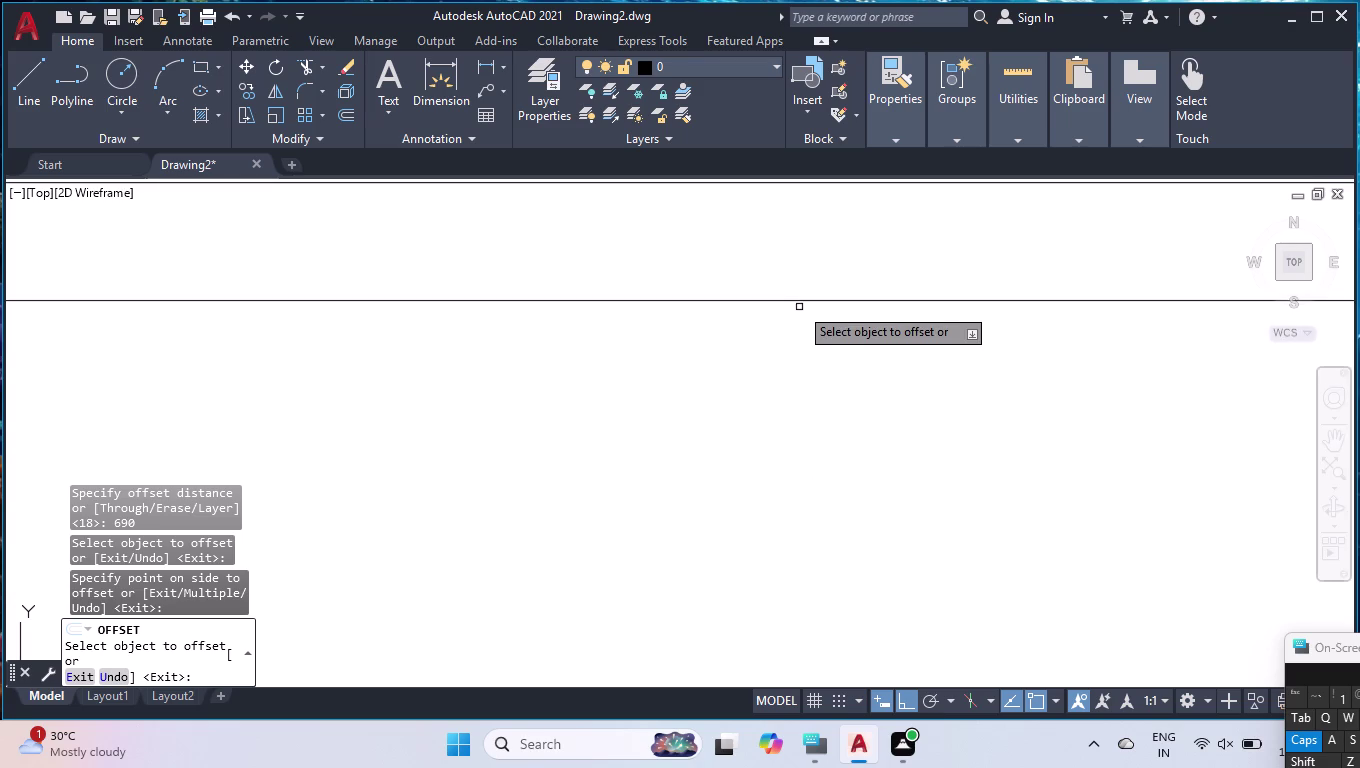
scroll(down, 3)
click(788, 299)
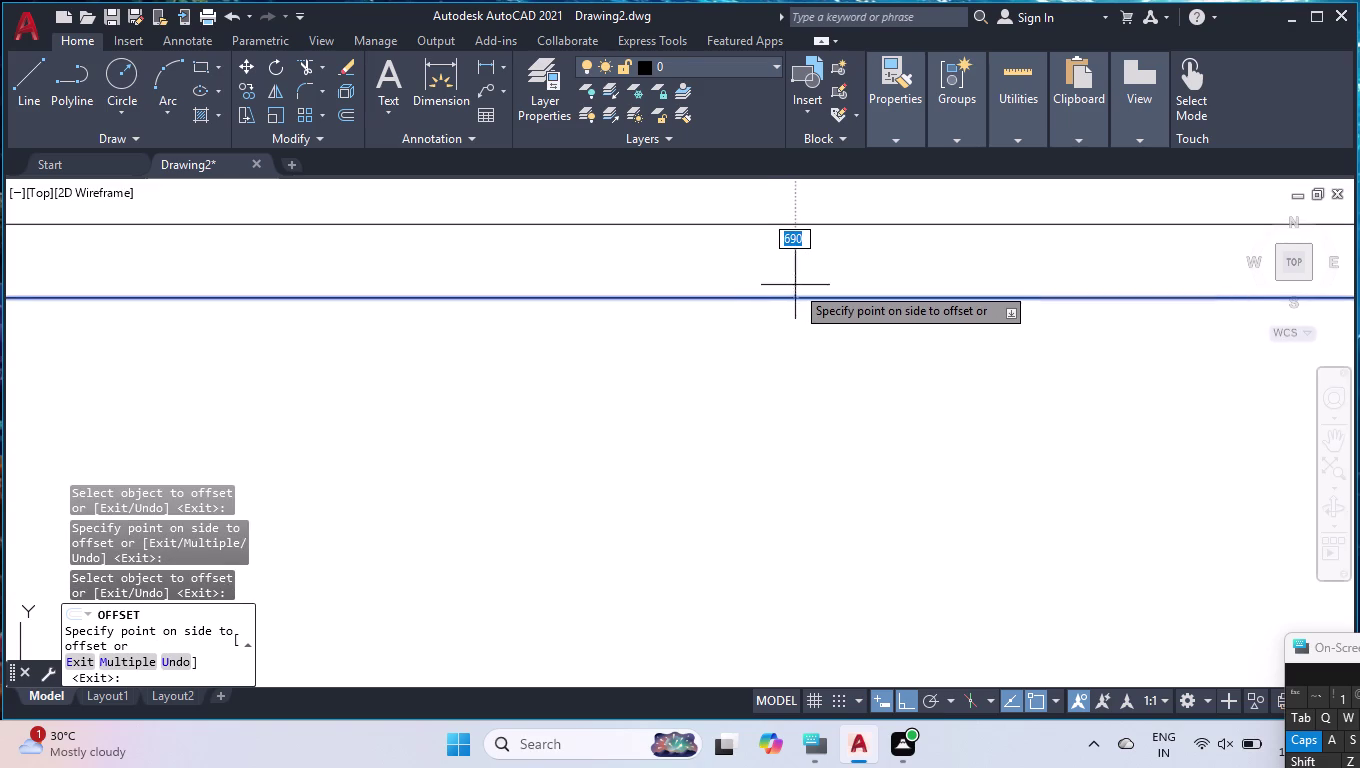
text(30)
key(Return)
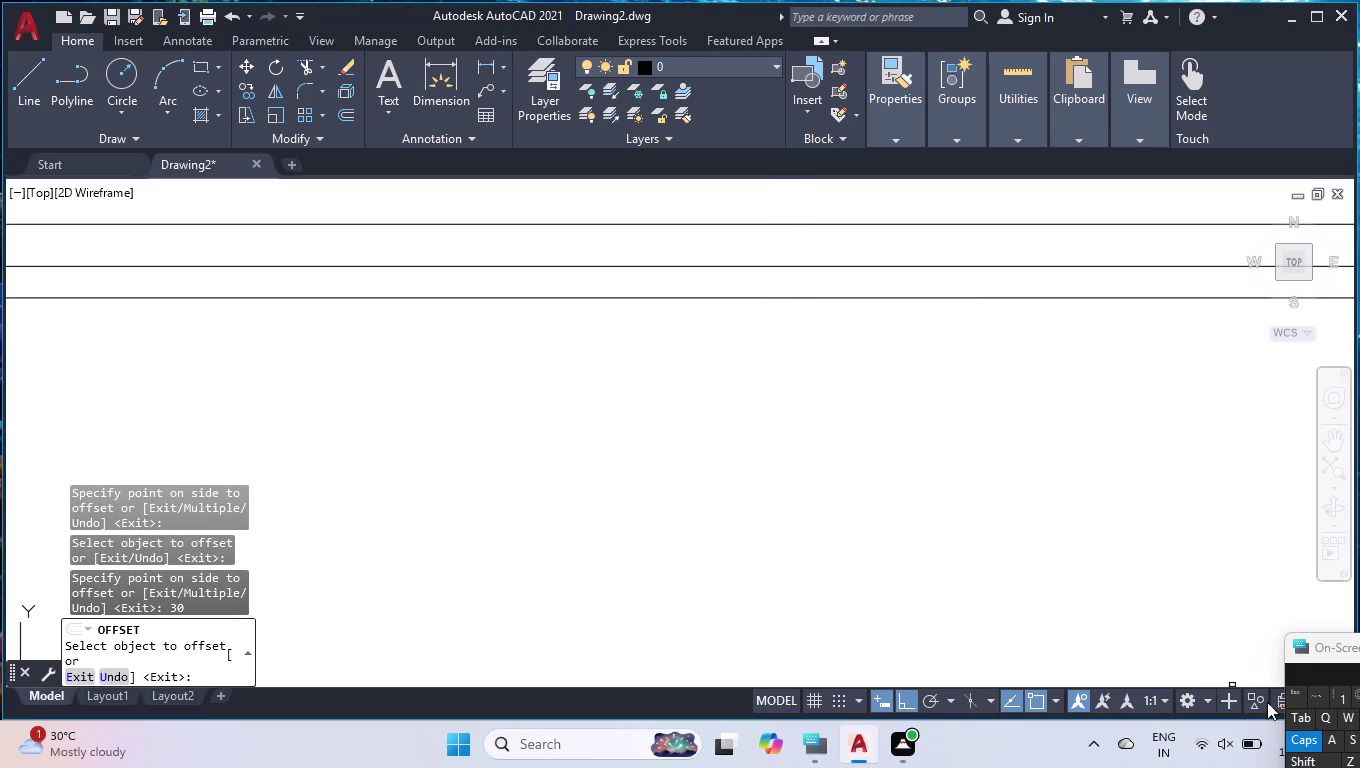
key(Escape)
key(m)
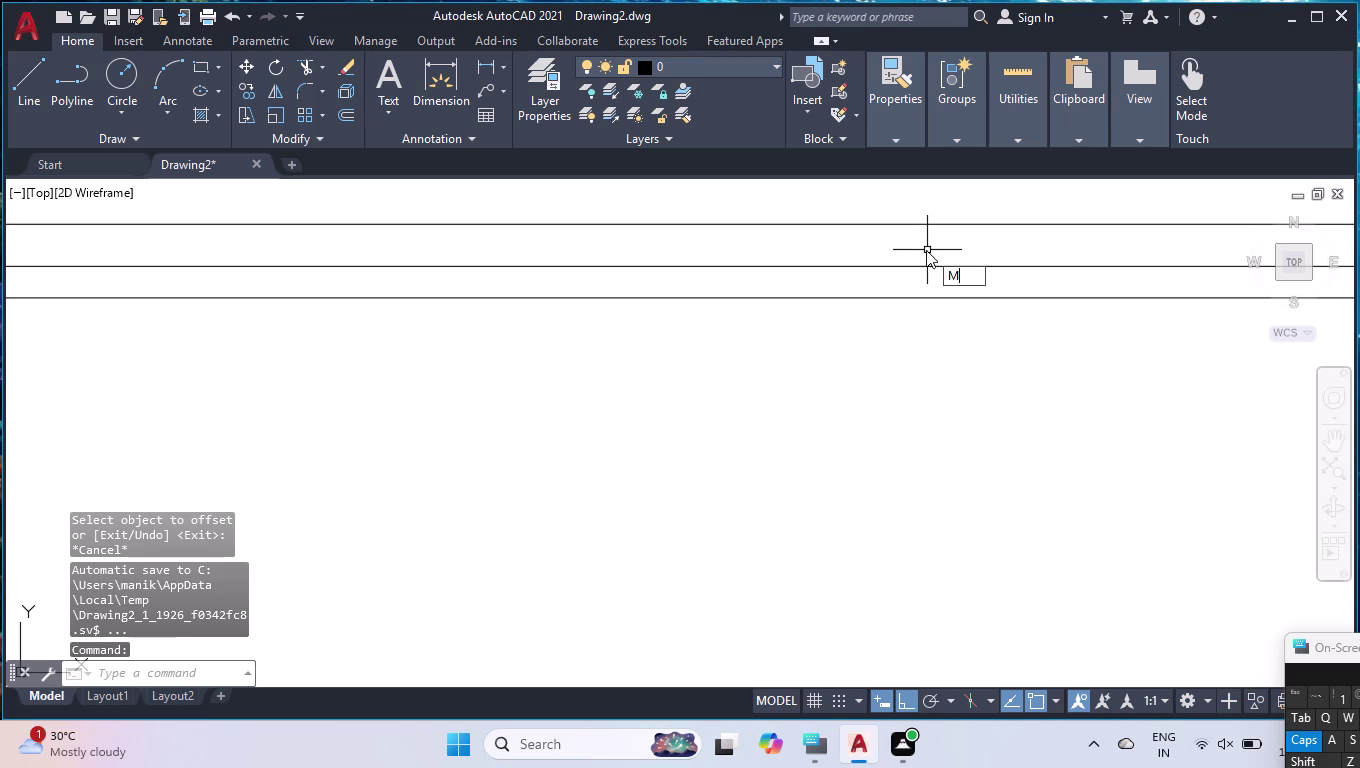
Check distances in the lower cabinet with MEASUREGEOM.
text(EA)
key(s)
key(Return)
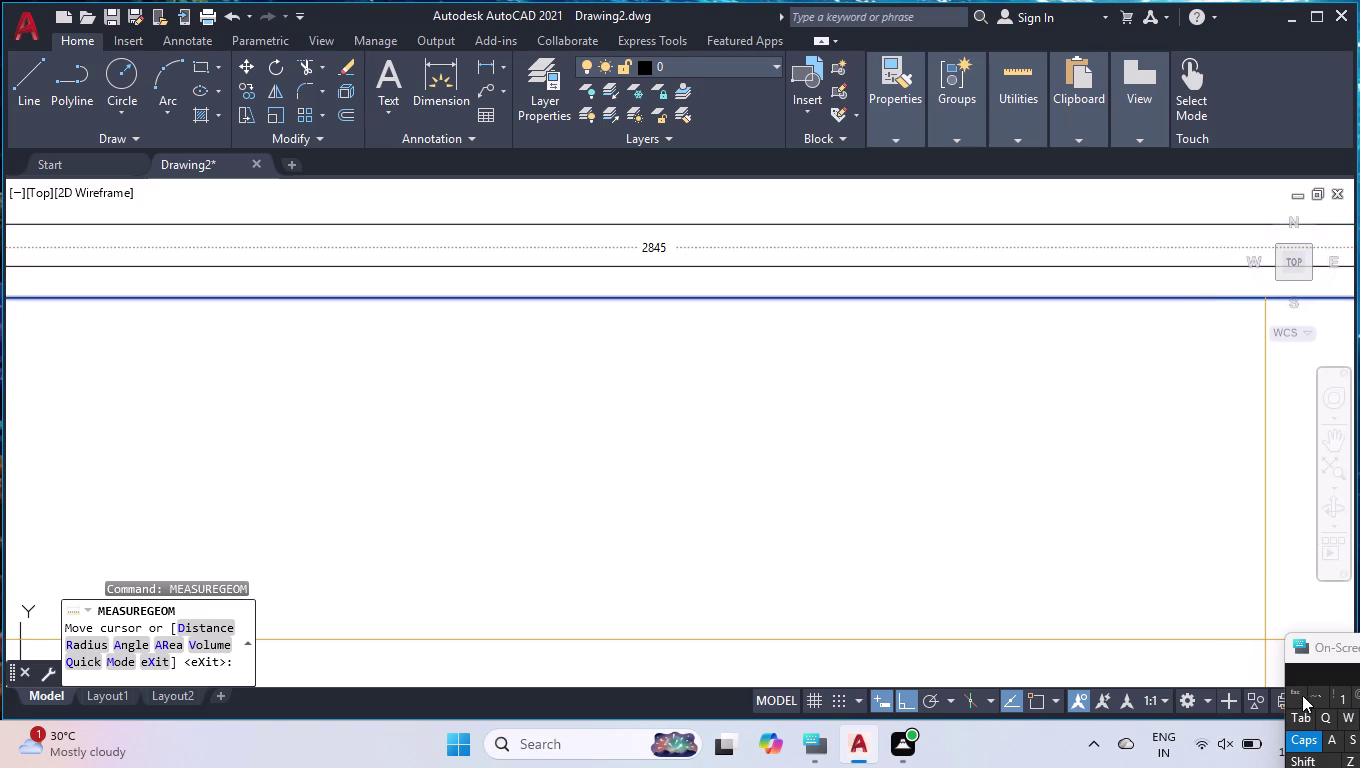
key(Escape)
scroll(down, 3)
scroll(down, 3)
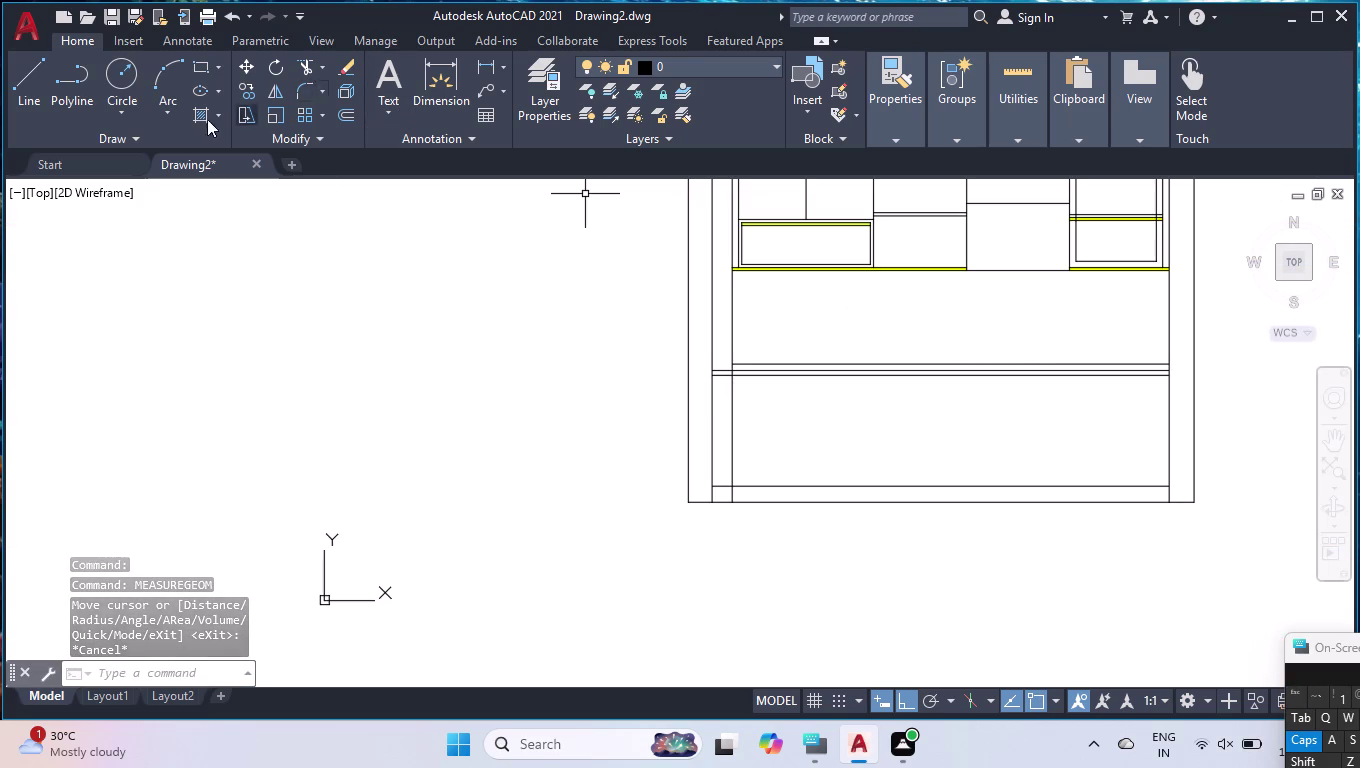
Start a solid hatch and preview purple shades 202, 212, 214 and 210 in Select Color.
click(206, 119)
click(540, 92)
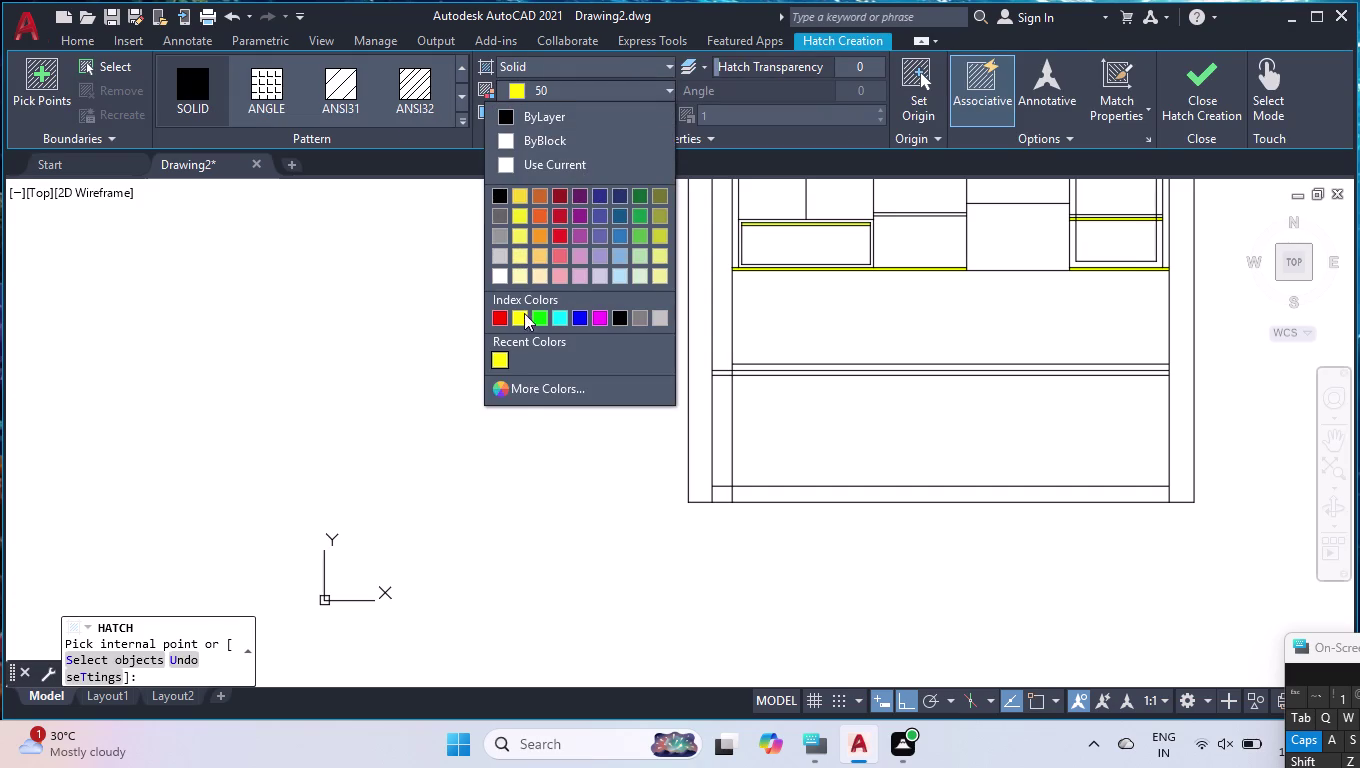
click(512, 394)
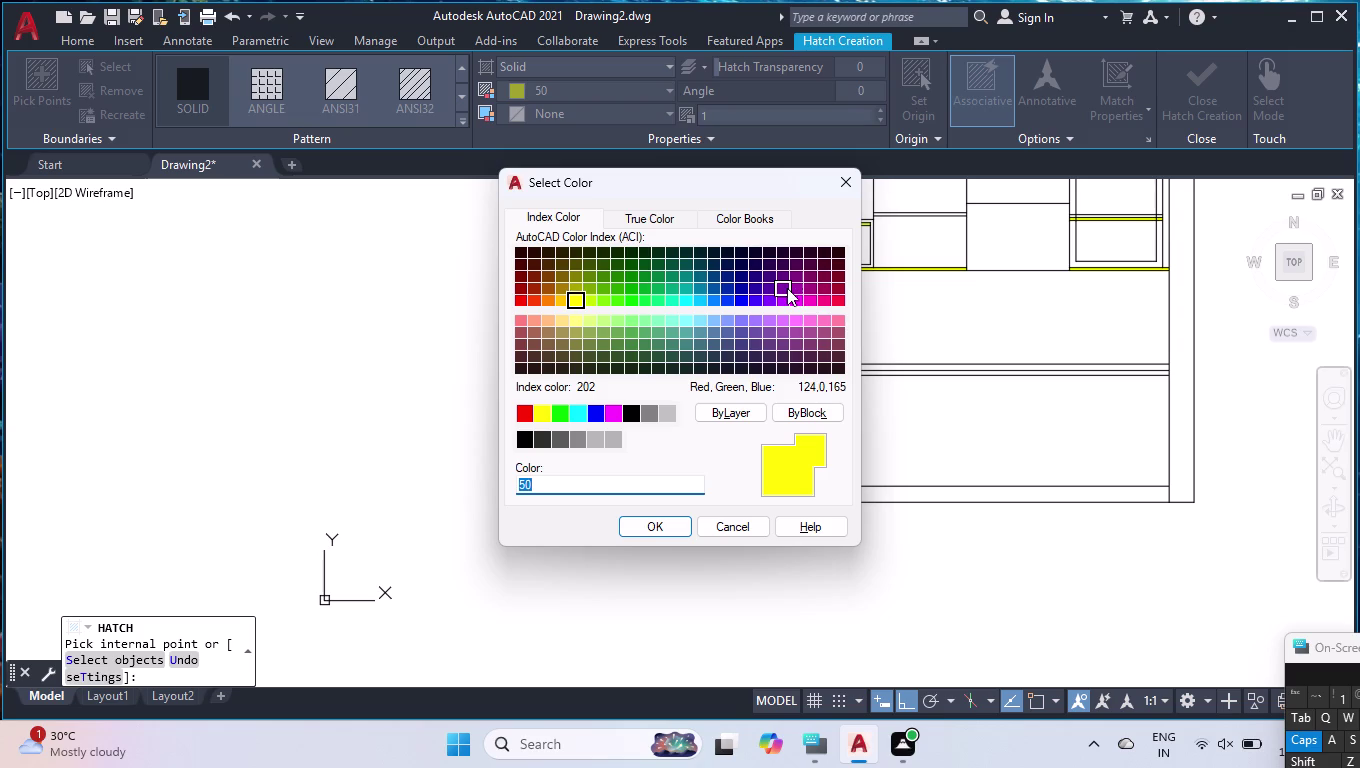
click(787, 288)
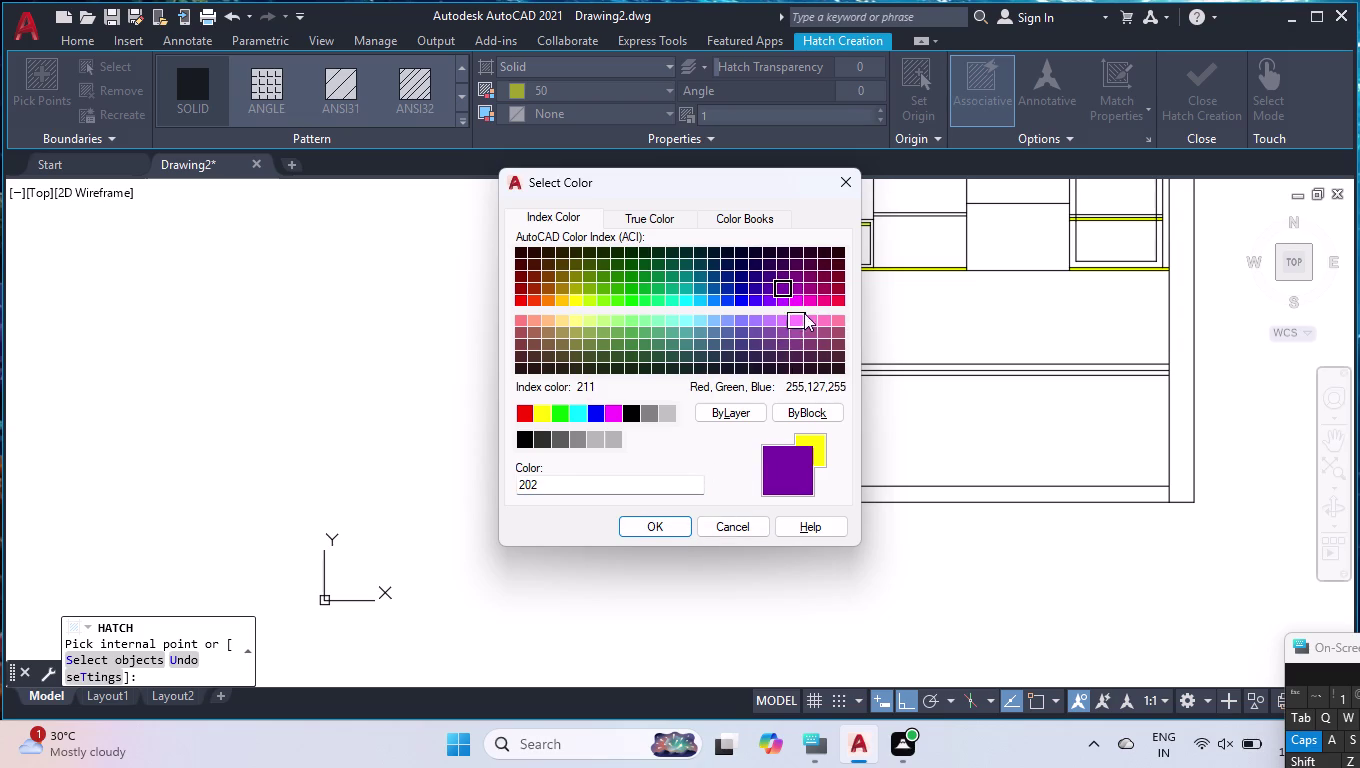
click(803, 288)
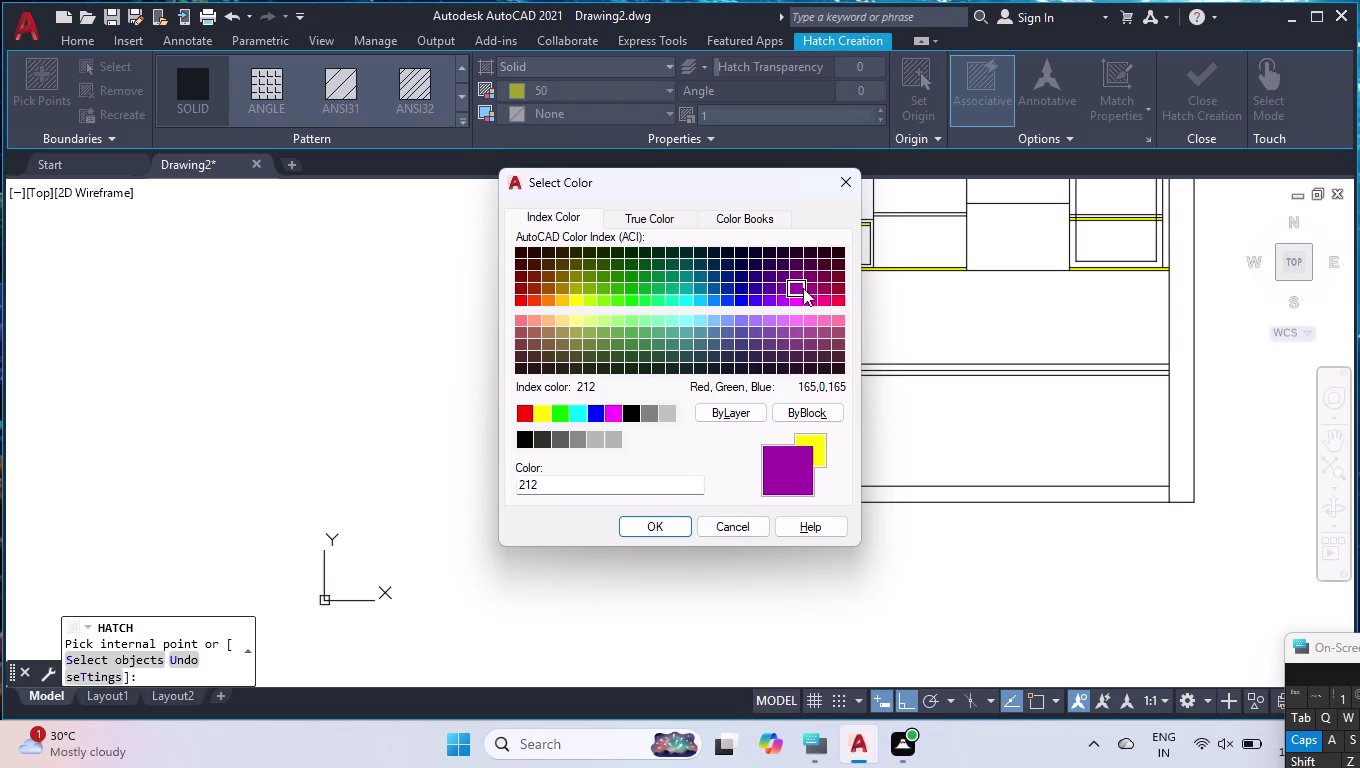
scroll(up, 3)
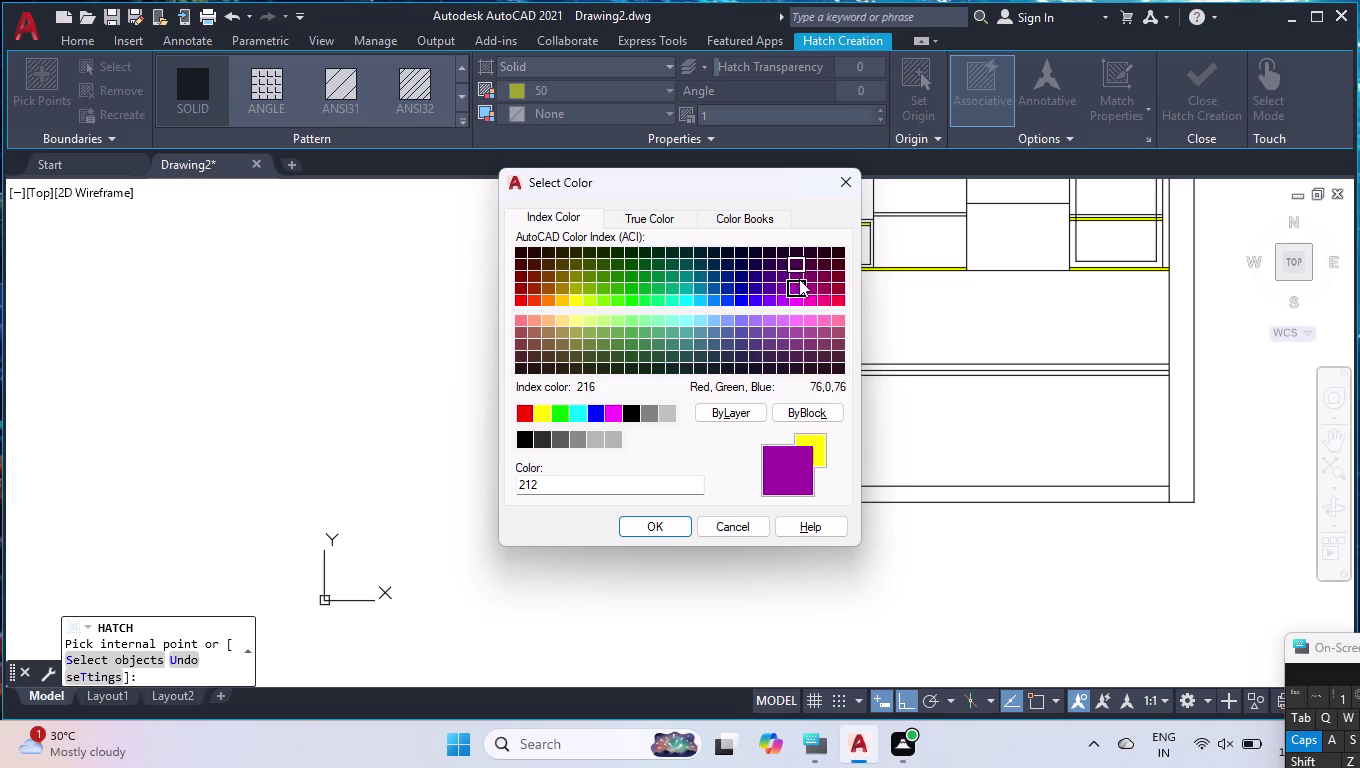
click(798, 273)
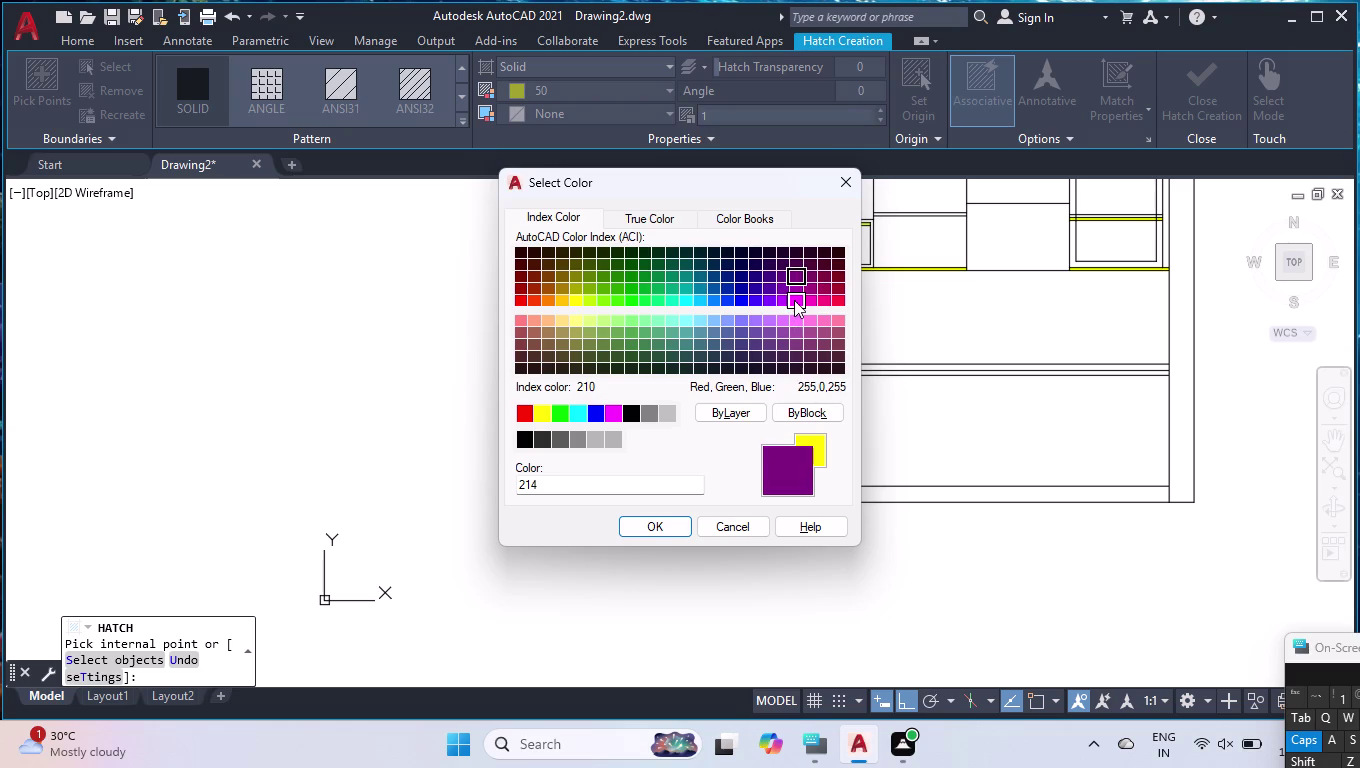
click(794, 300)
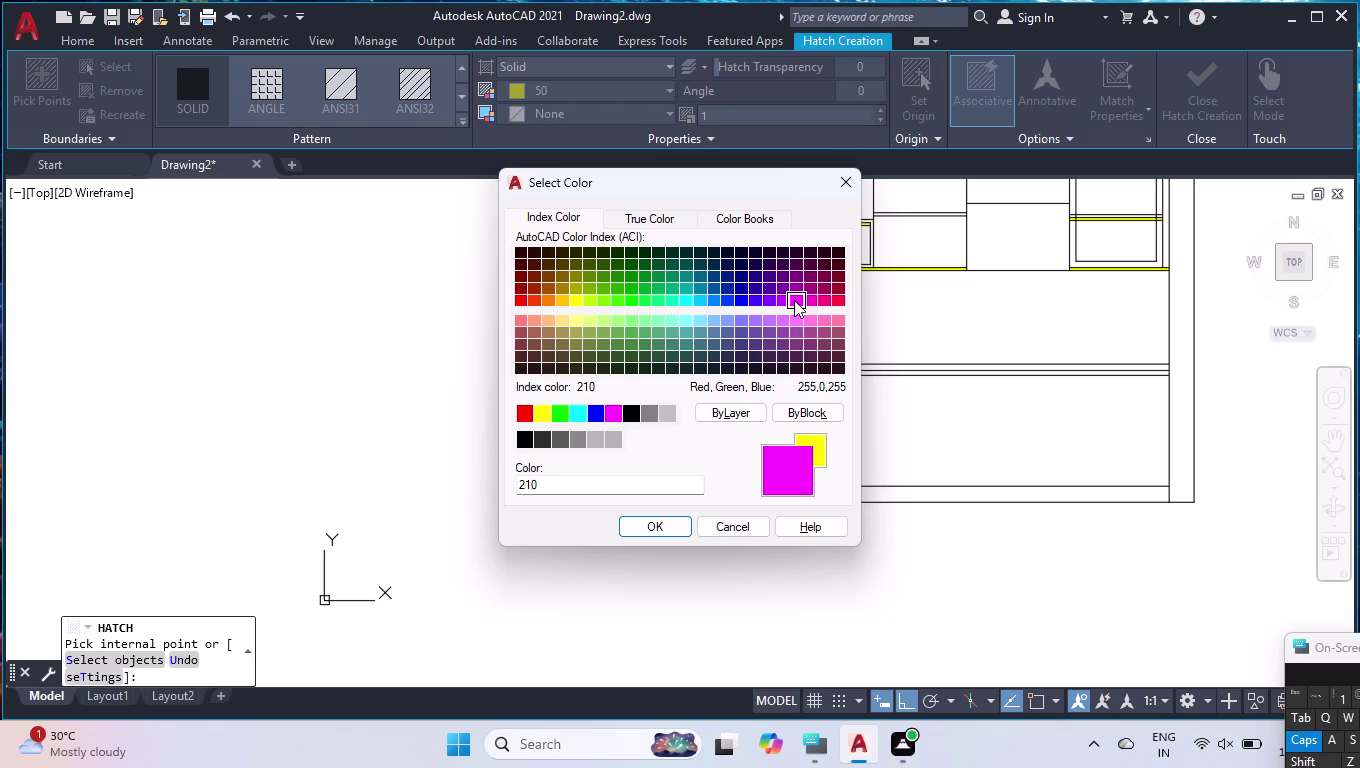
click(643, 700)
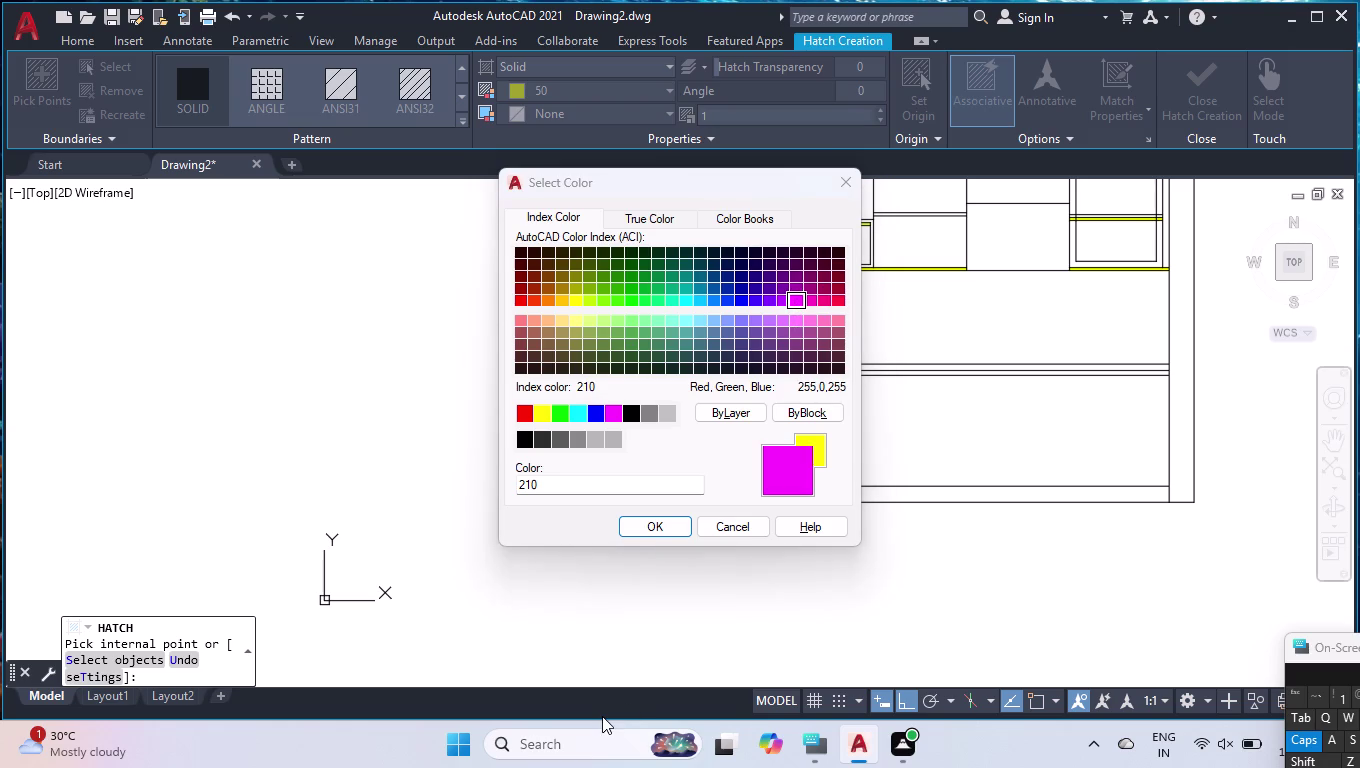
Compare shades 200, 202, 212, 210, magenta and 222, then confirm colour 220.
click(780, 302)
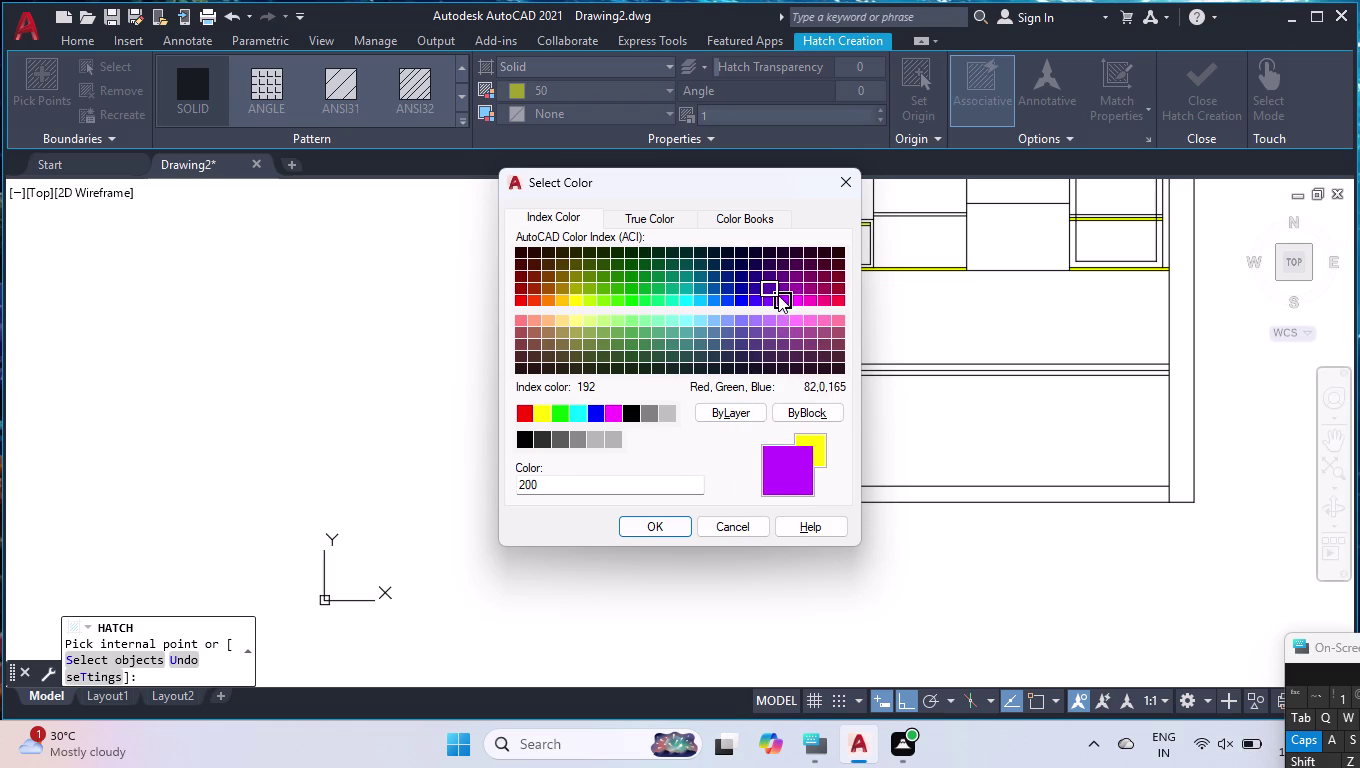
click(784, 290)
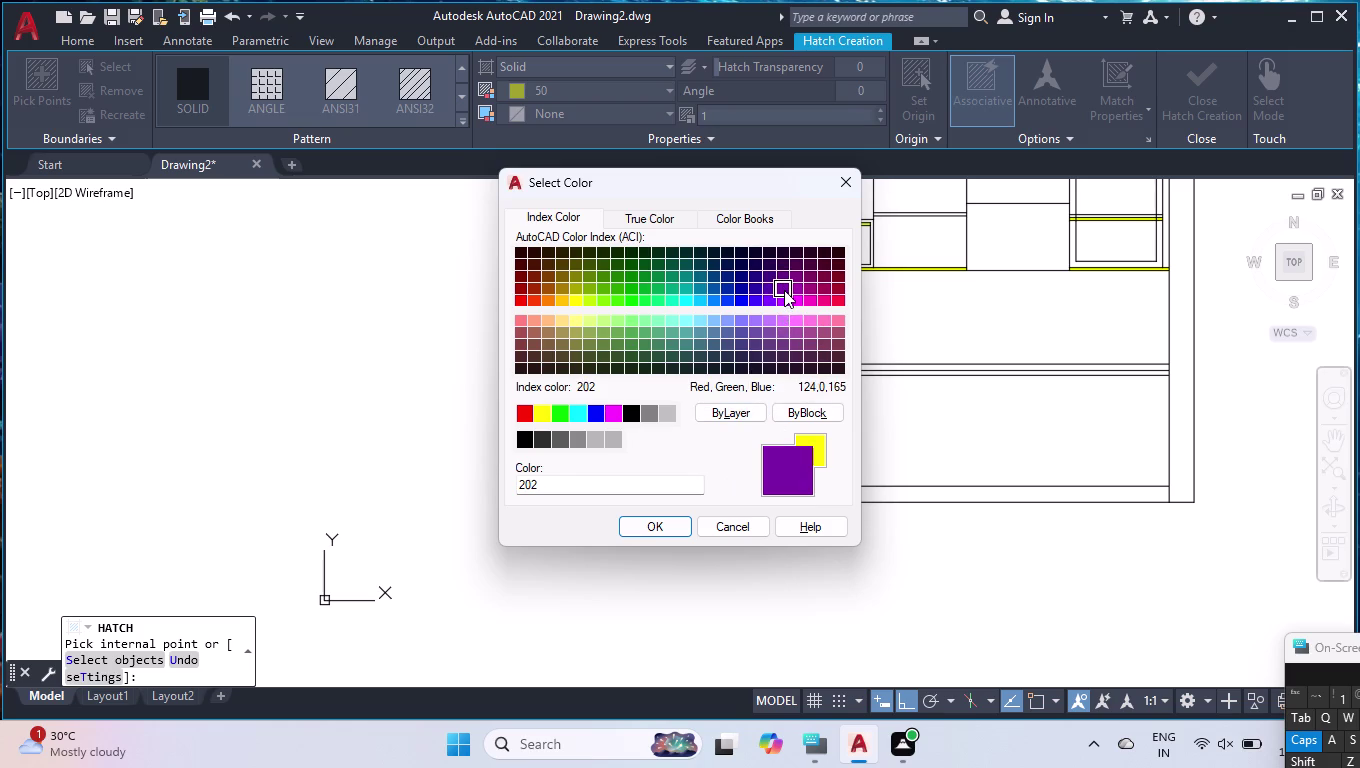
click(800, 286)
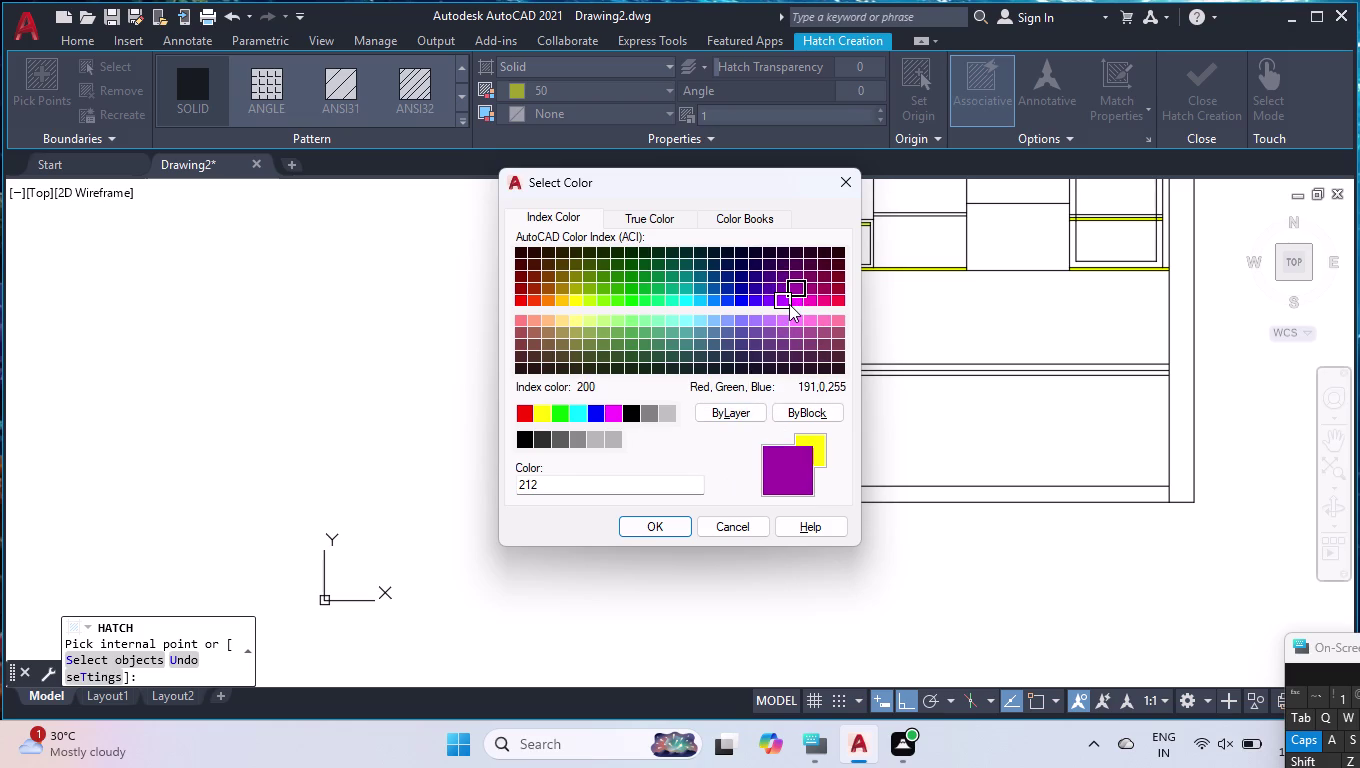
click(794, 301)
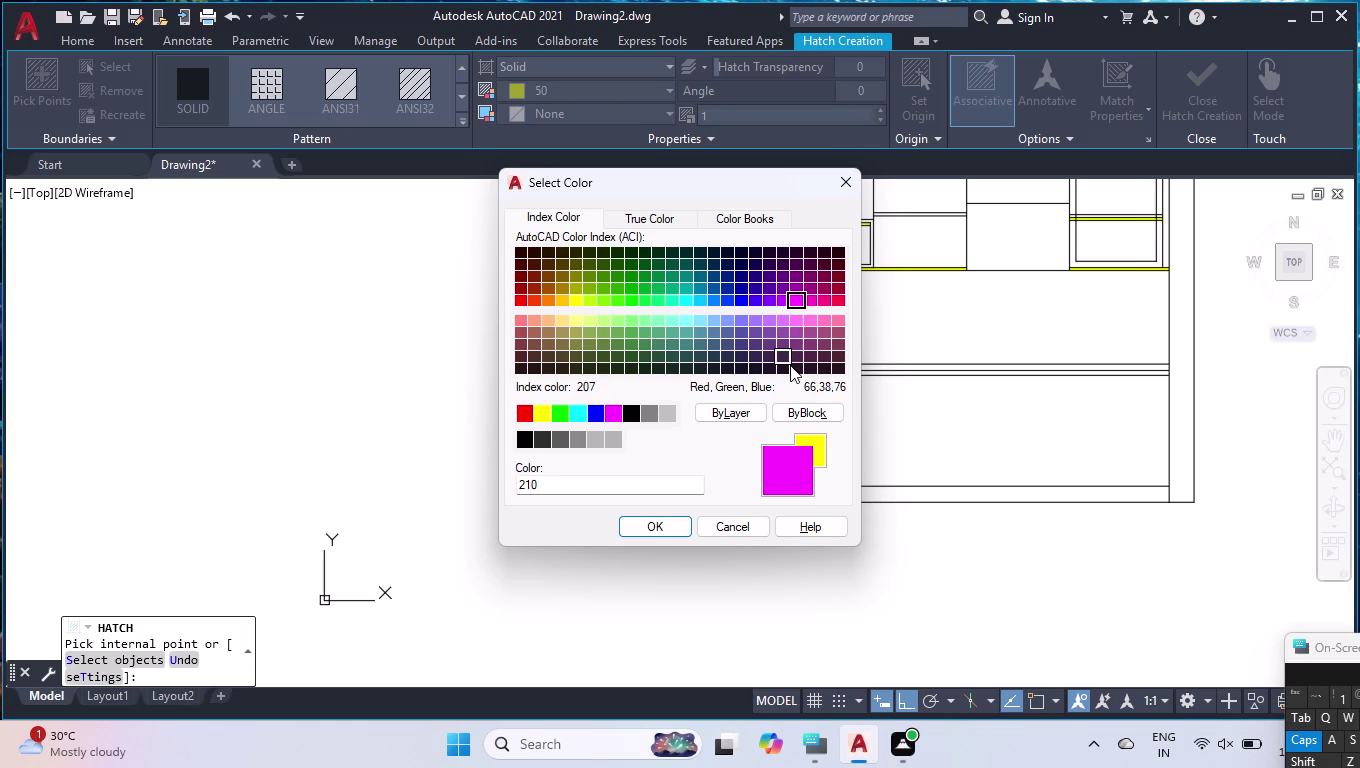
click(611, 413)
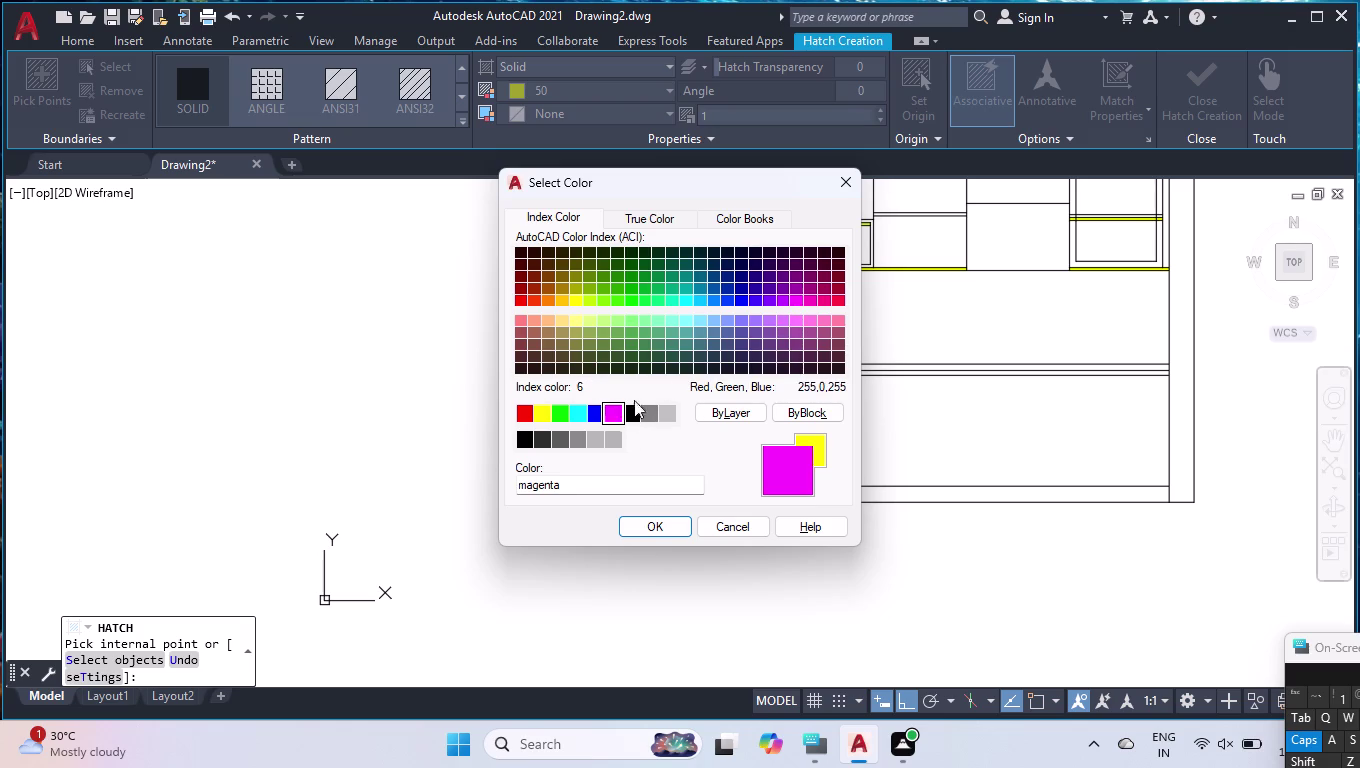
click(810, 302)
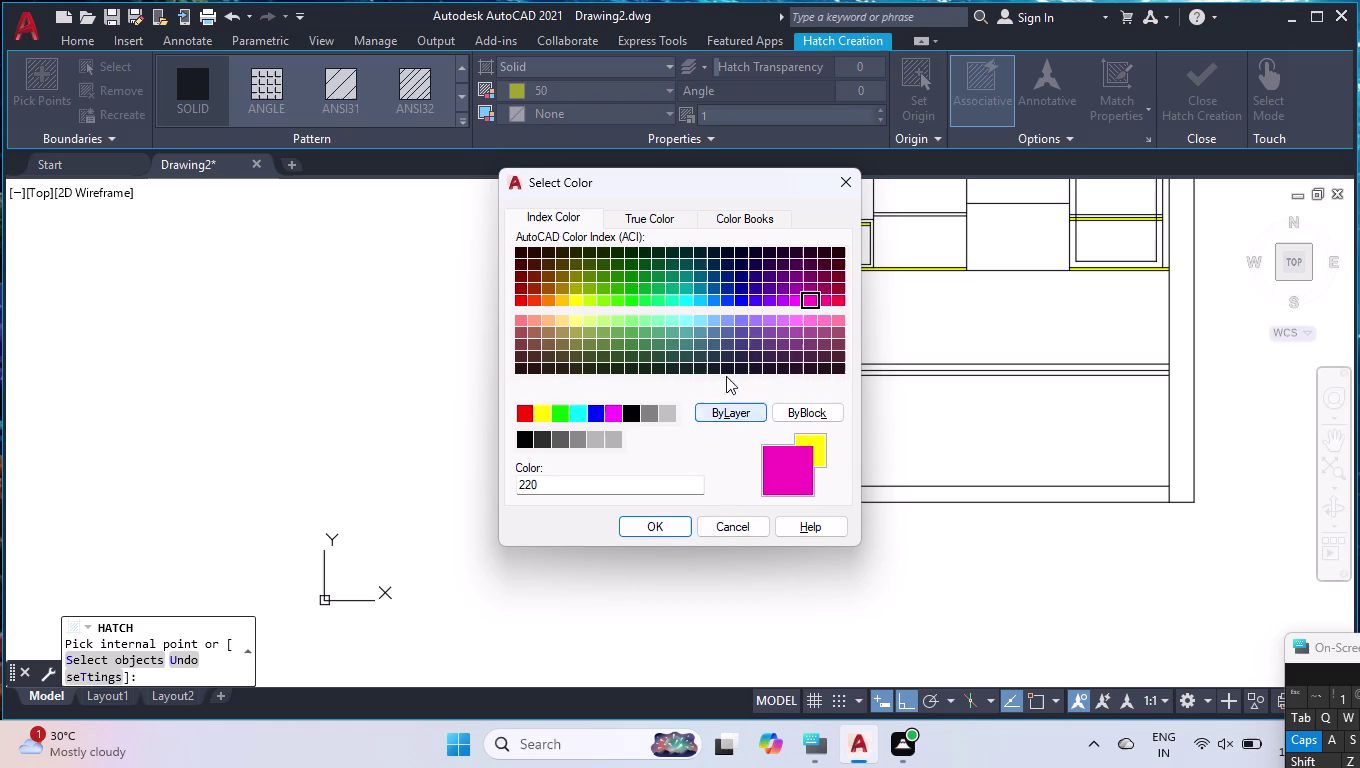
click(816, 288)
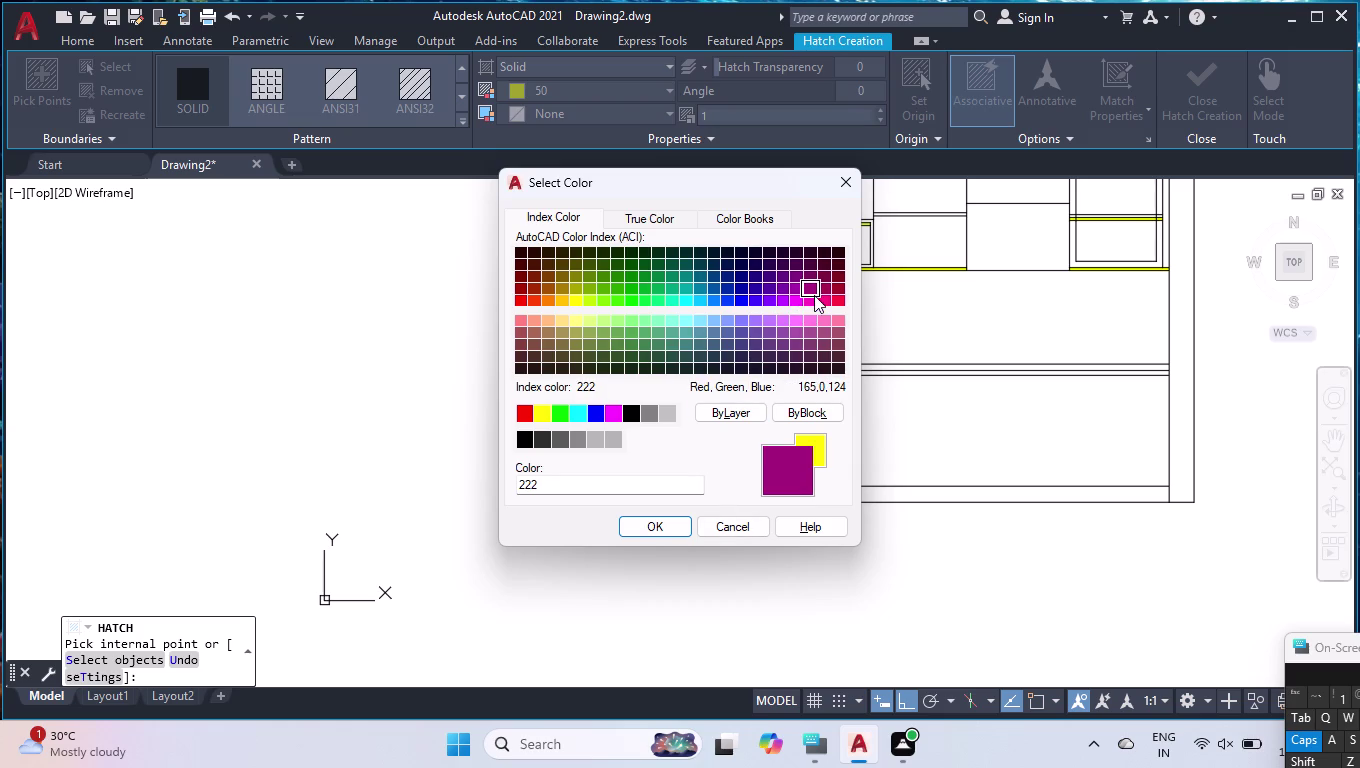
click(812, 303)
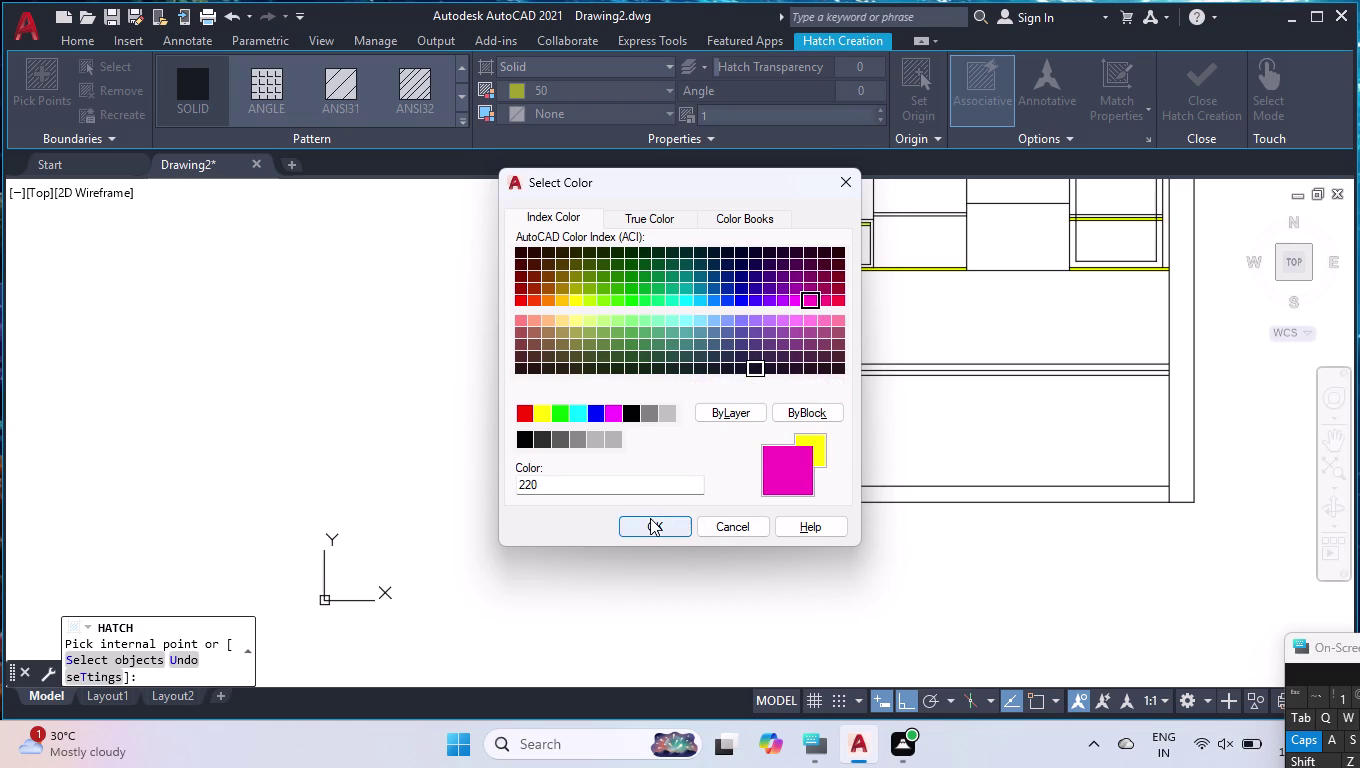
click(650, 518)
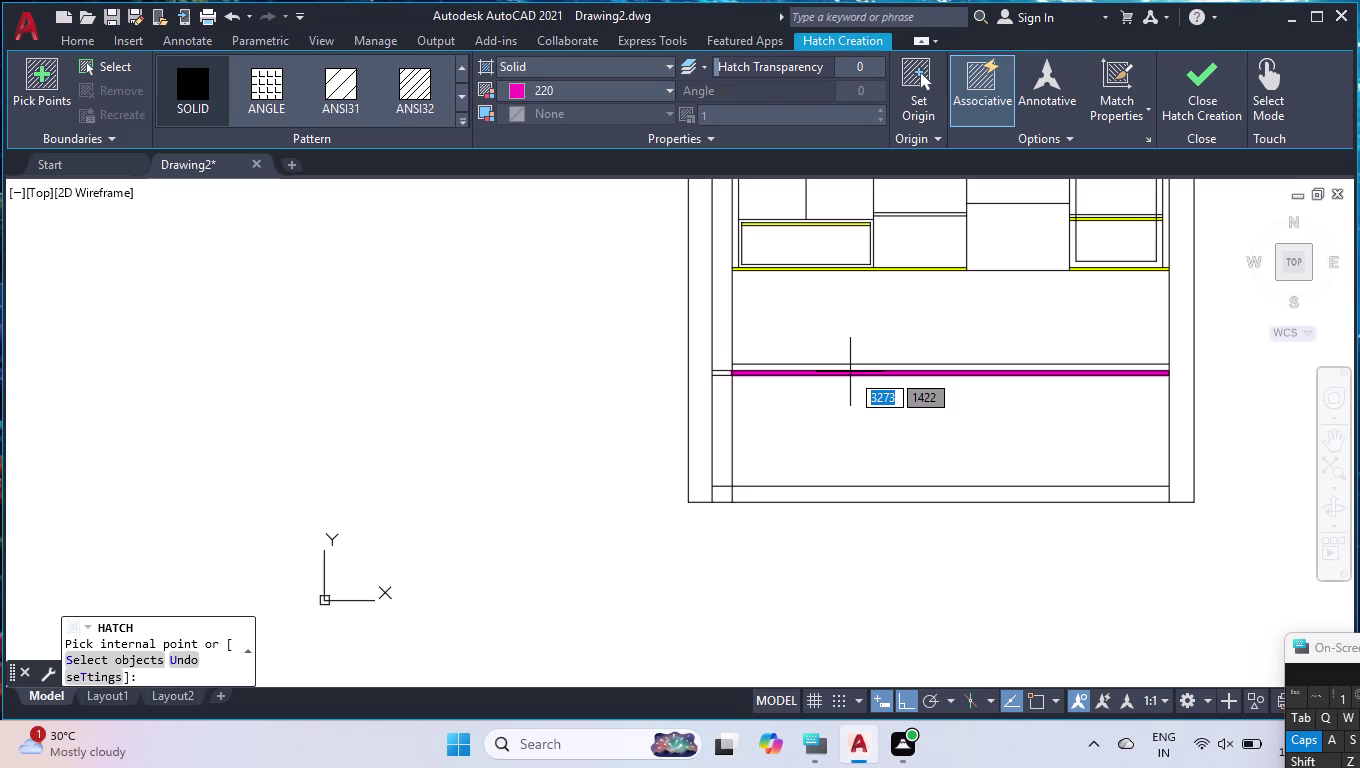
Fill the narrow lower band with solid colour 220, clearing the pick-point error along the way.
click(850, 372)
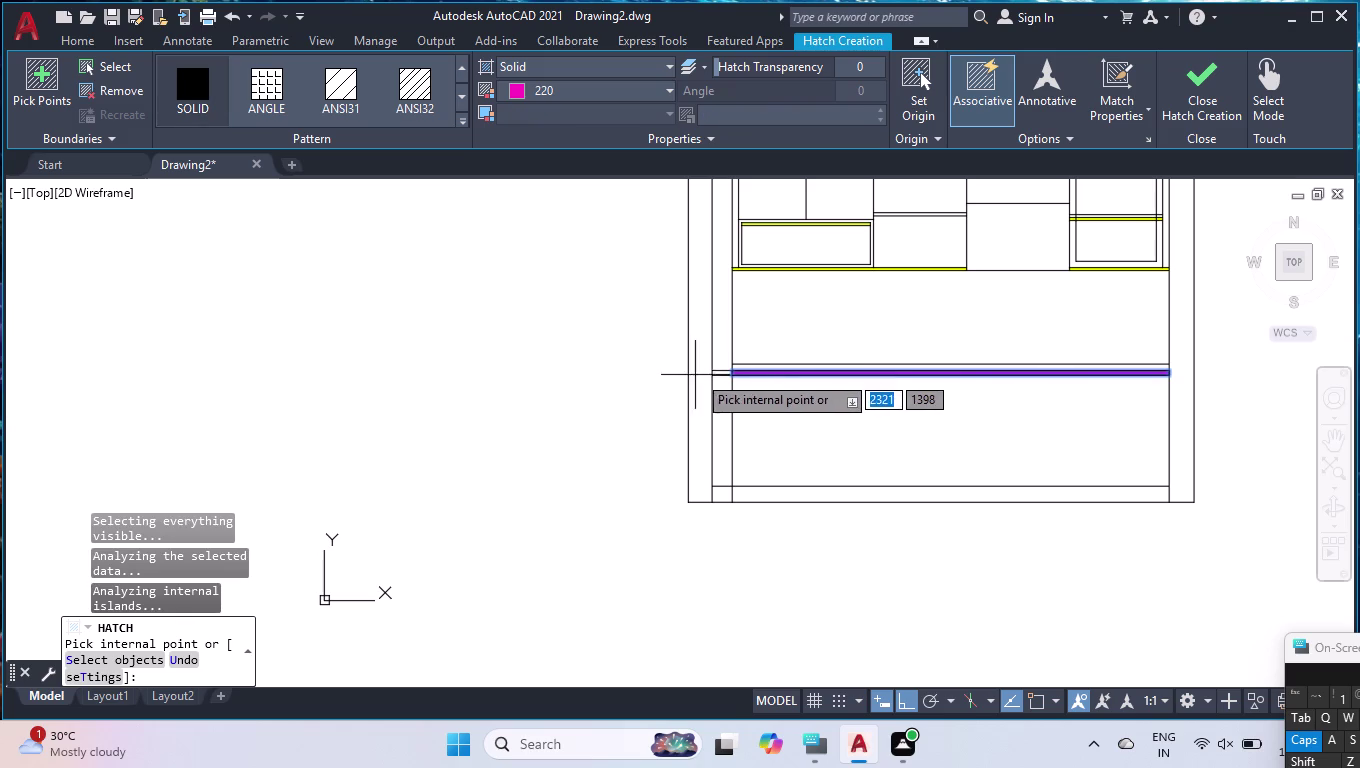
click(717, 375)
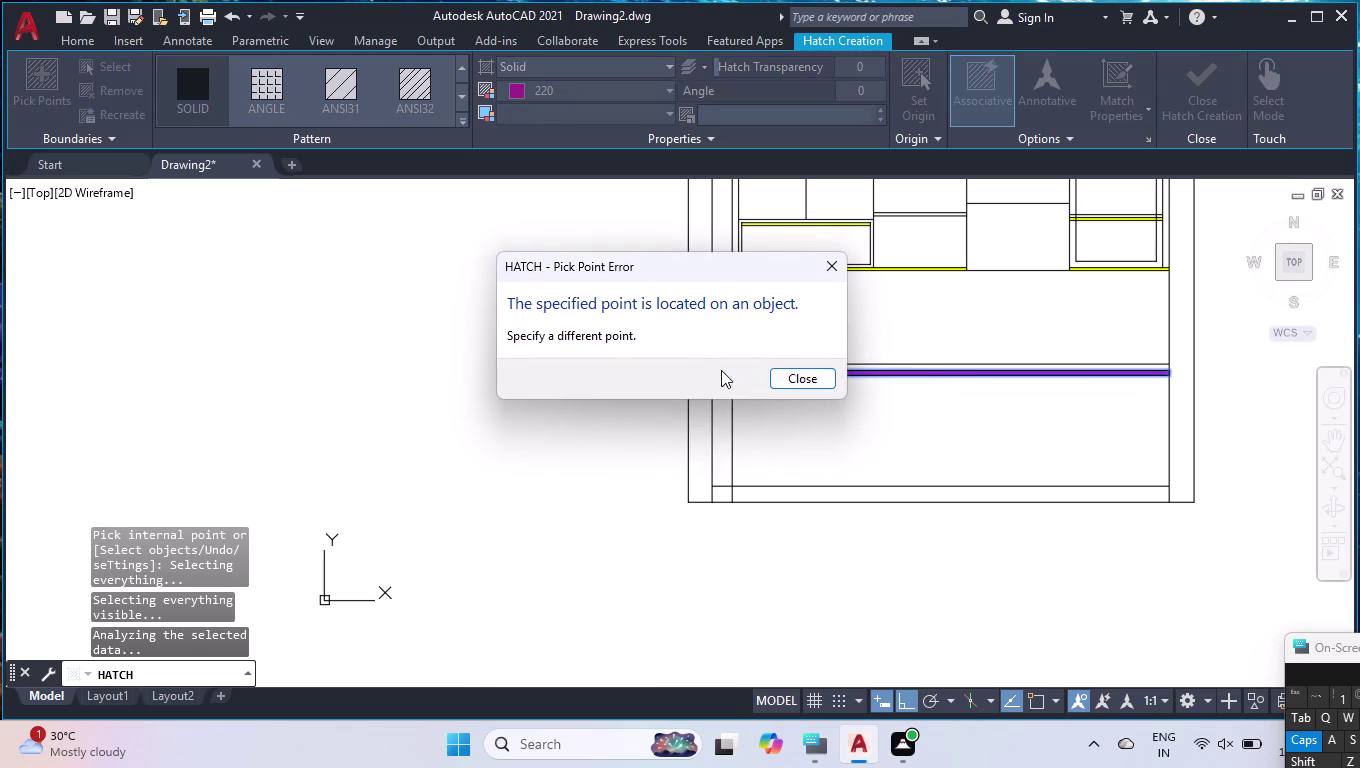
click(785, 372)
scroll(up, 3)
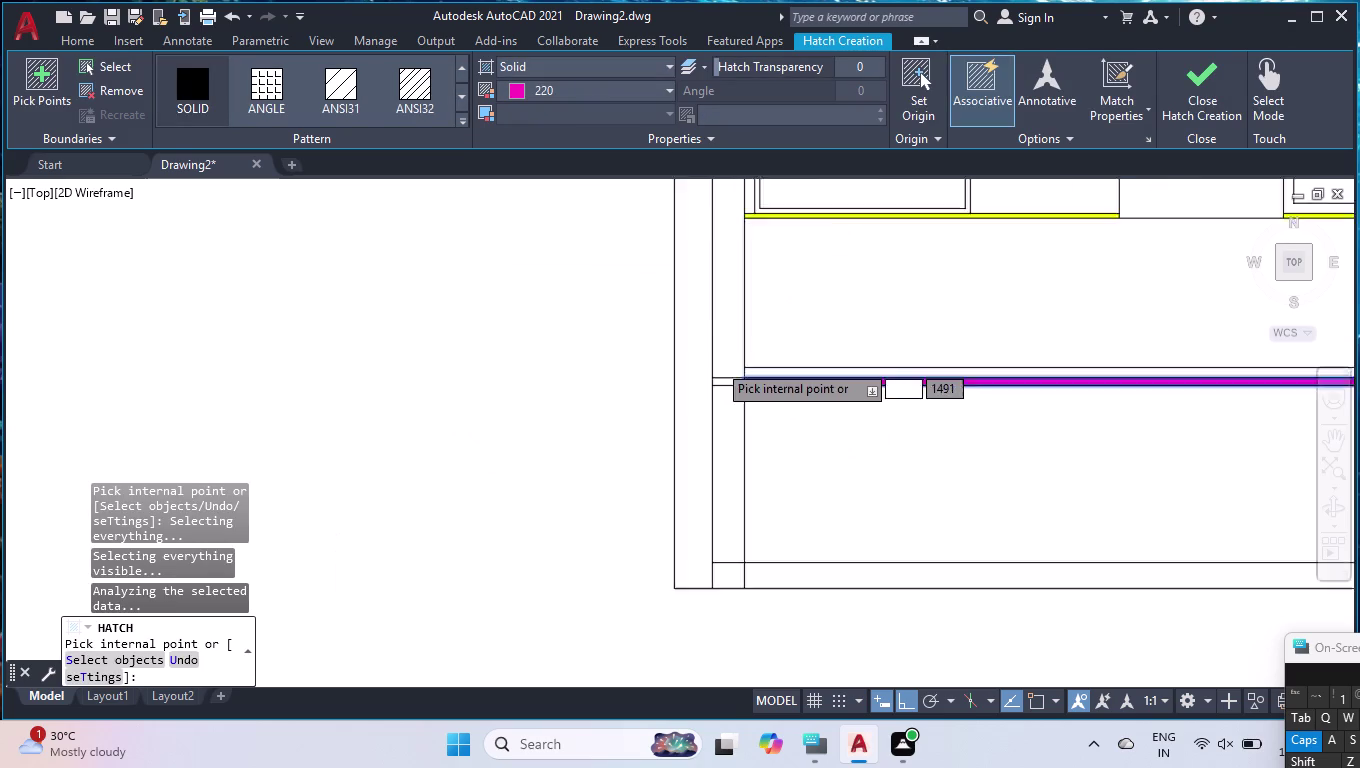
scroll(up, 3)
click(747, 377)
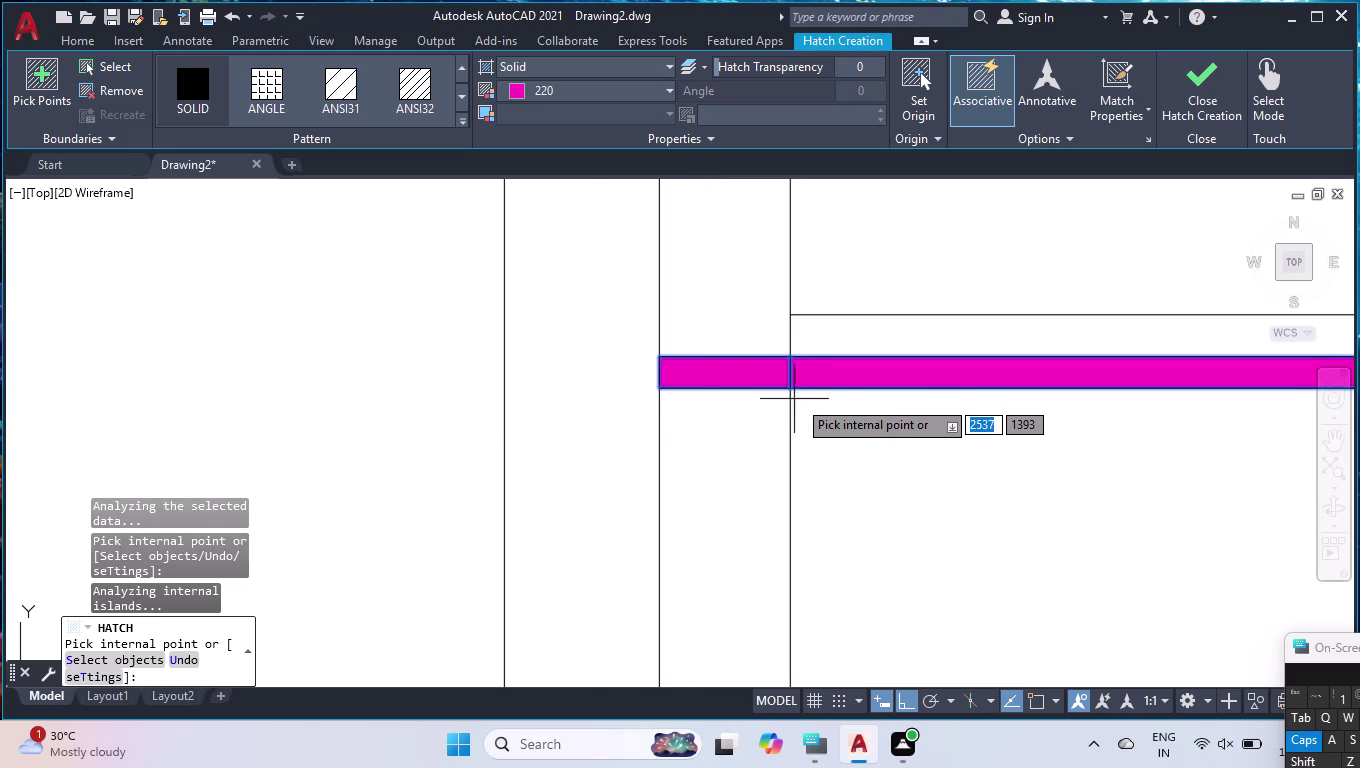
scroll(down, 3)
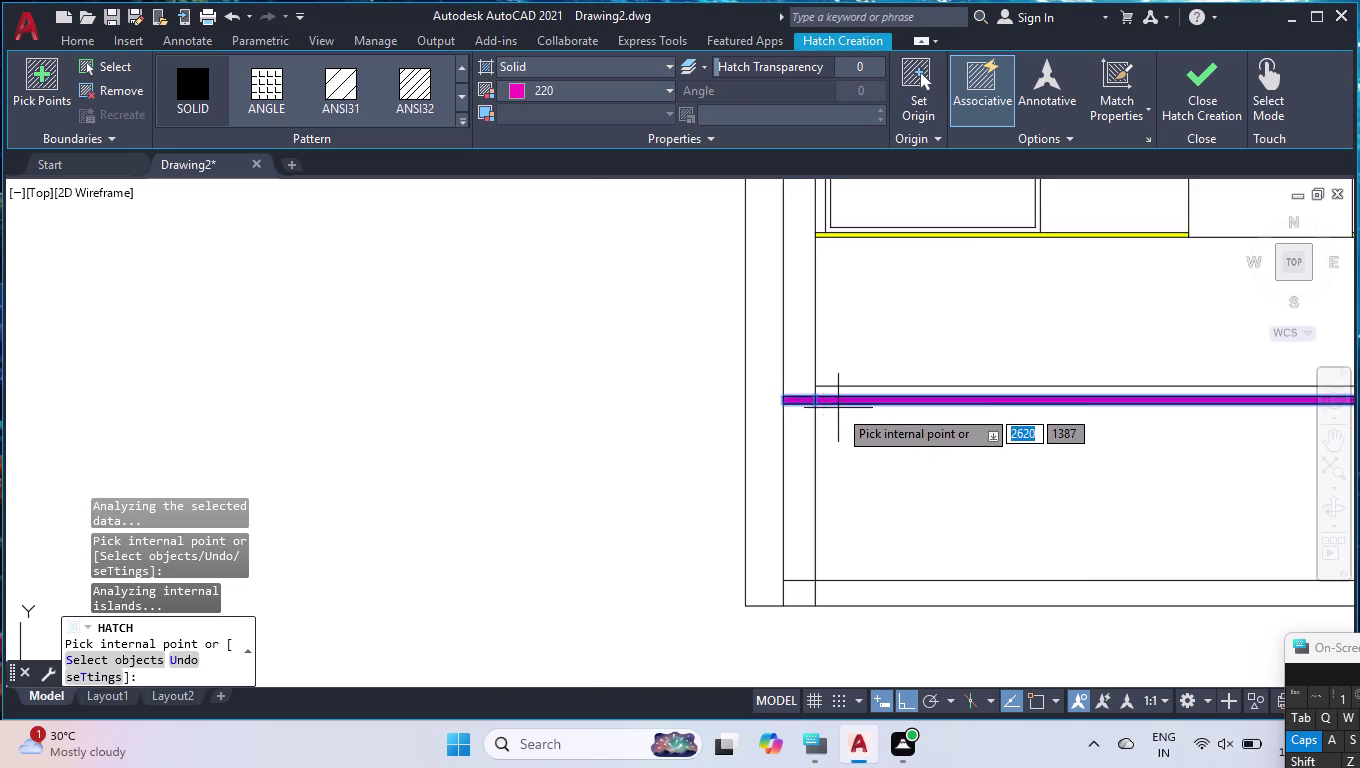
scroll(down, 3)
key(Return)
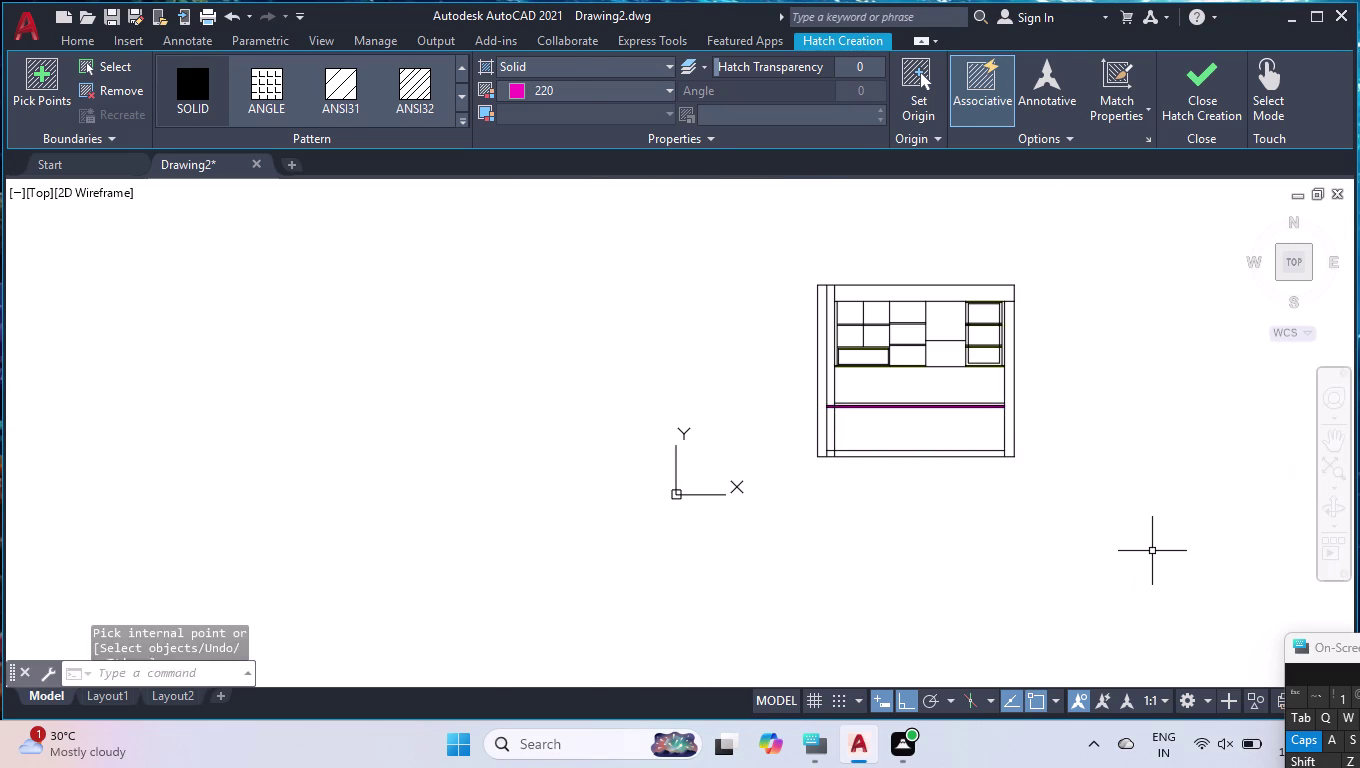
Select the magenta band fill, start and cancel another hatch, then reselect the fill.
scroll(up, 3)
scroll(down, 3)
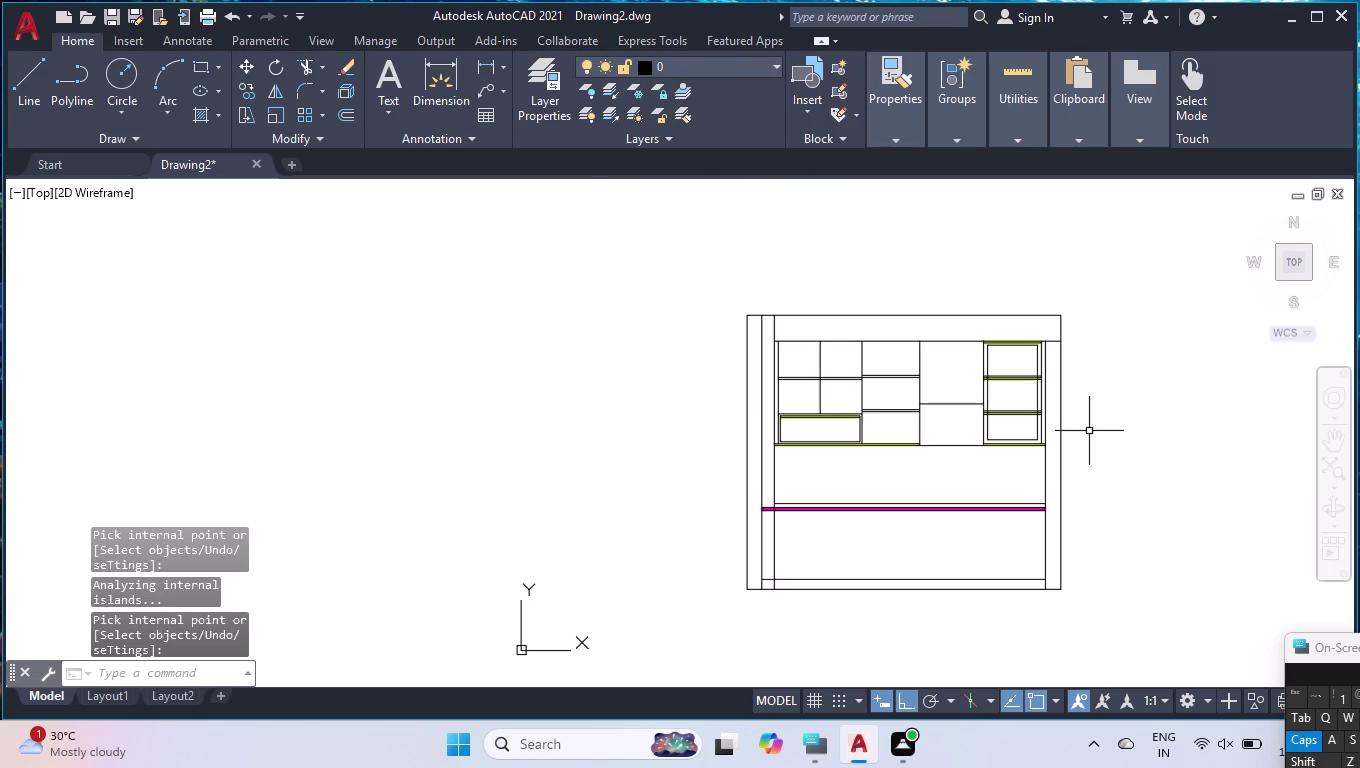
scroll(up, 3)
click(896, 516)
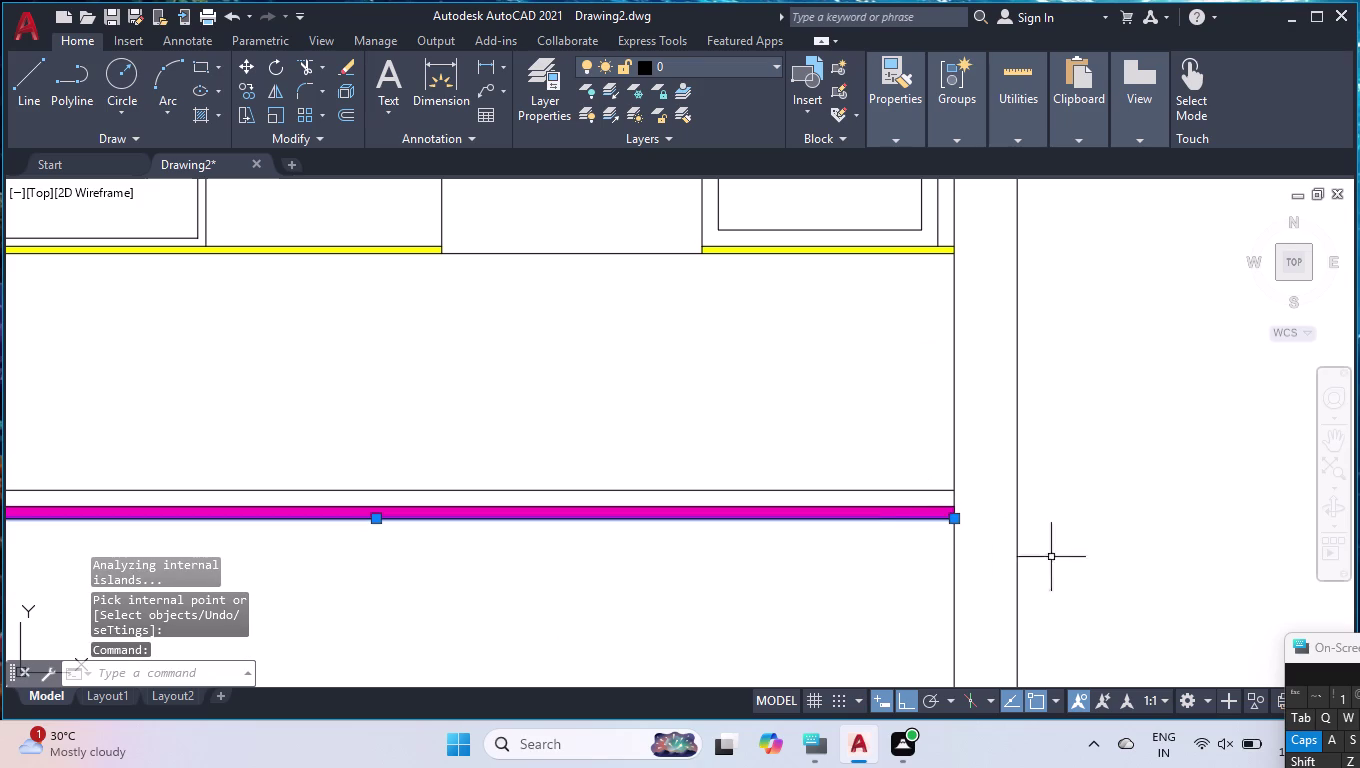
key(Return)
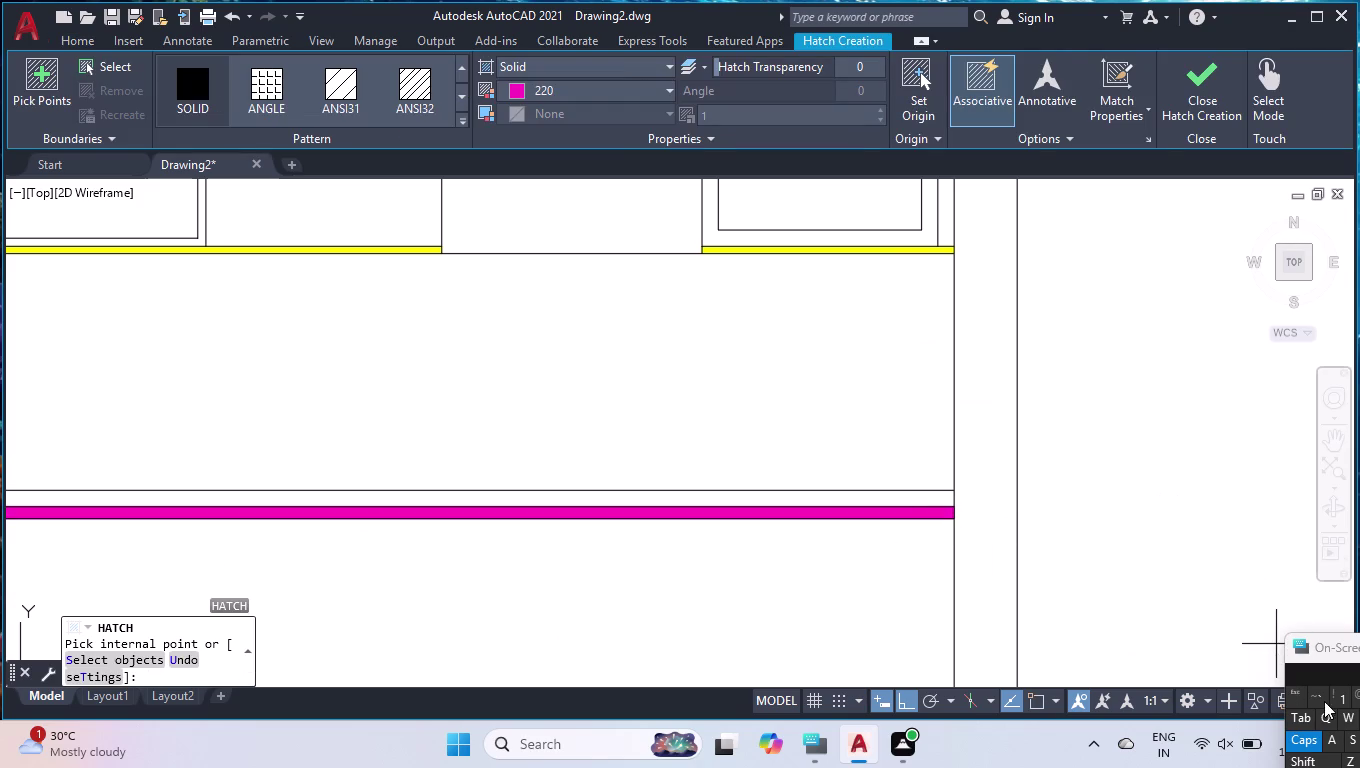
key(Escape)
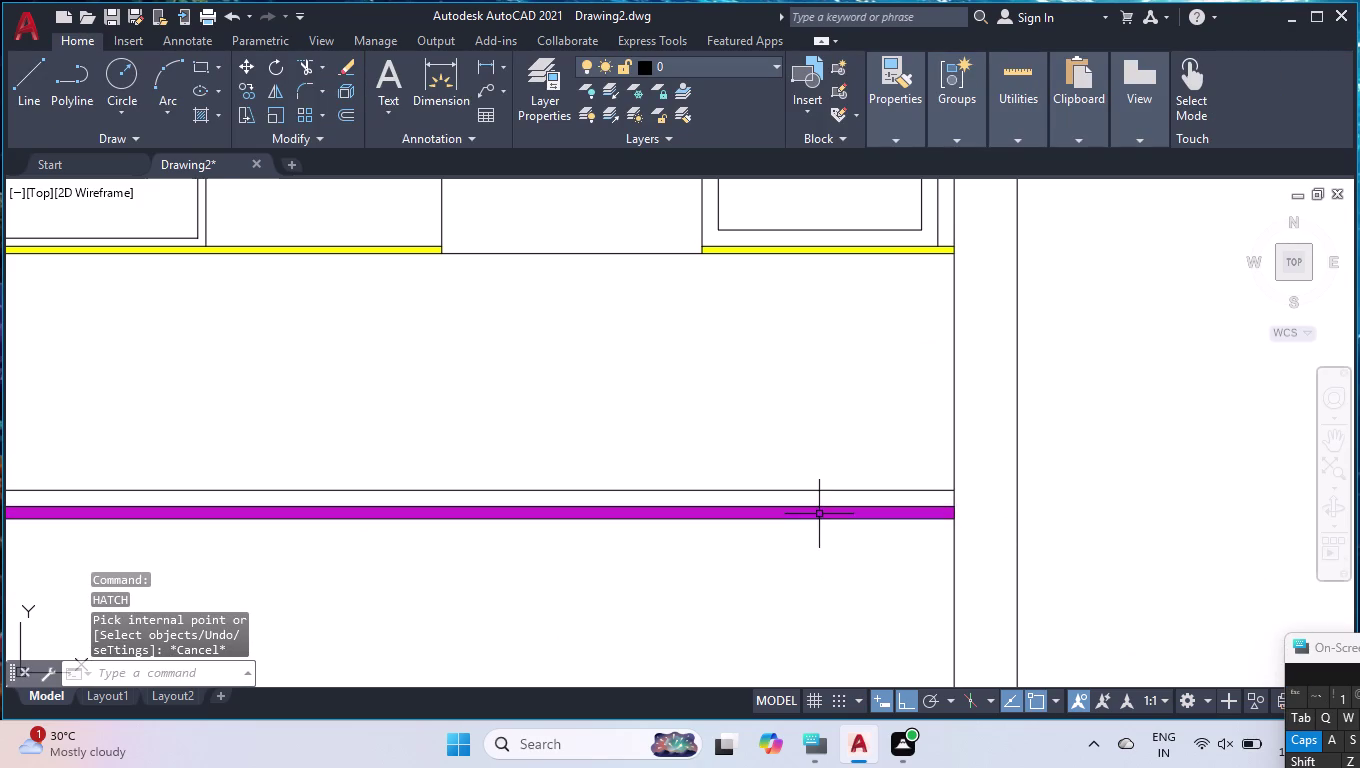
click(819, 515)
Open More Colors from the Hatch Editor colour dropdown for the band's colour 220 fill.
scroll(down, 3)
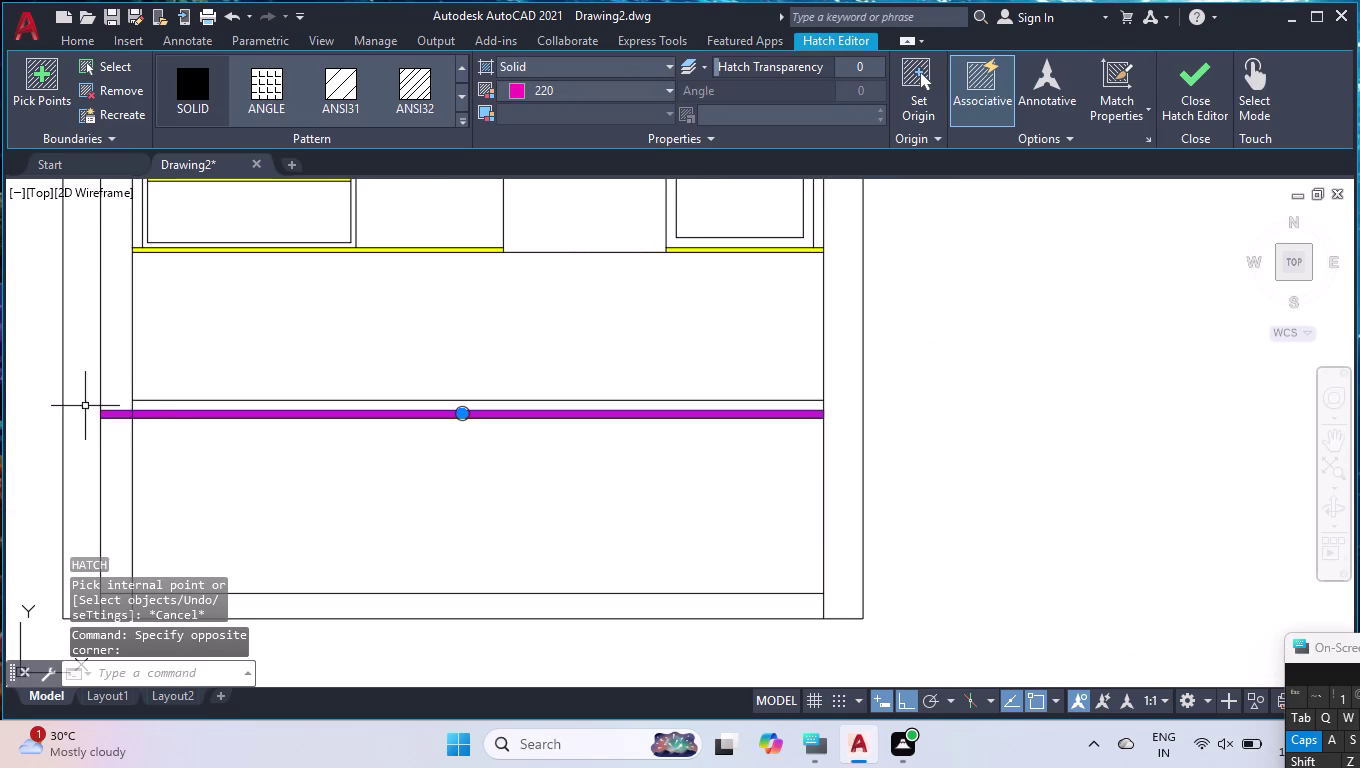
click(575, 90)
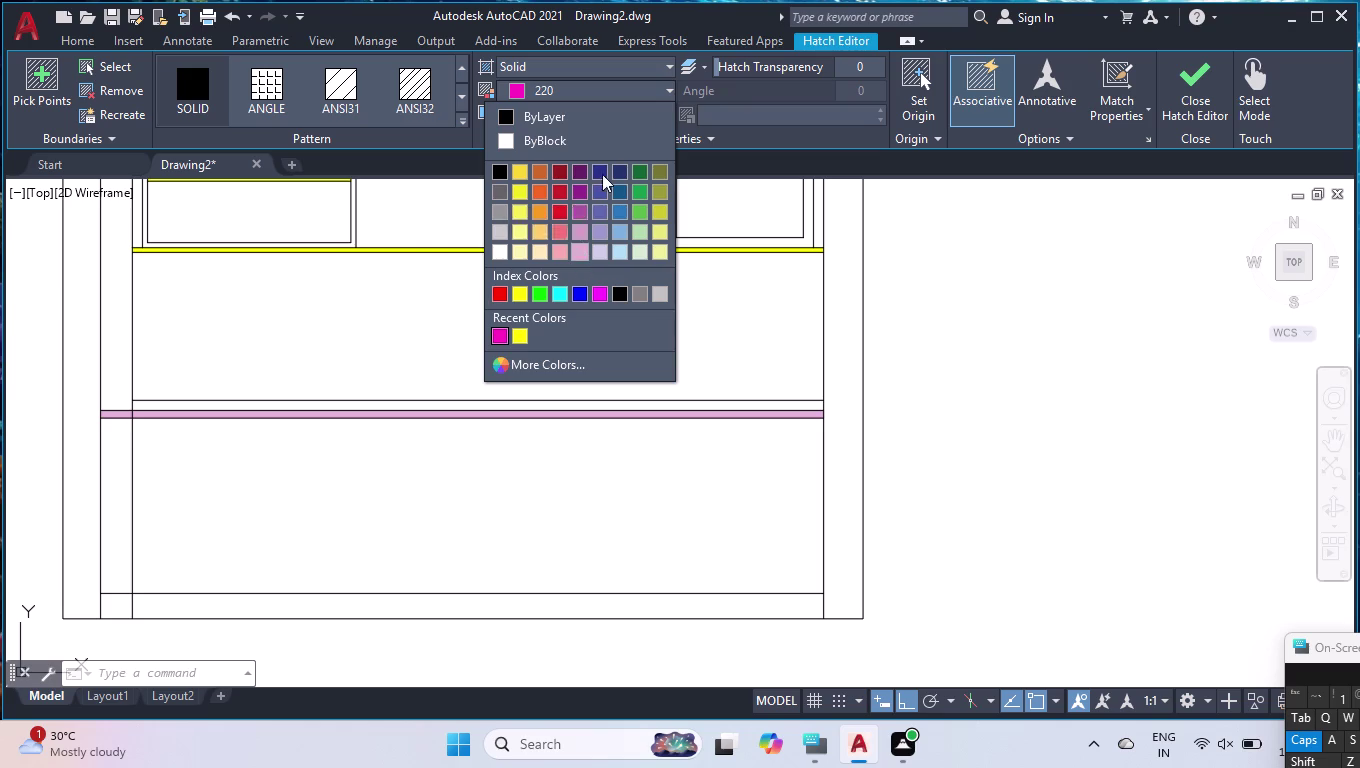
click(544, 360)
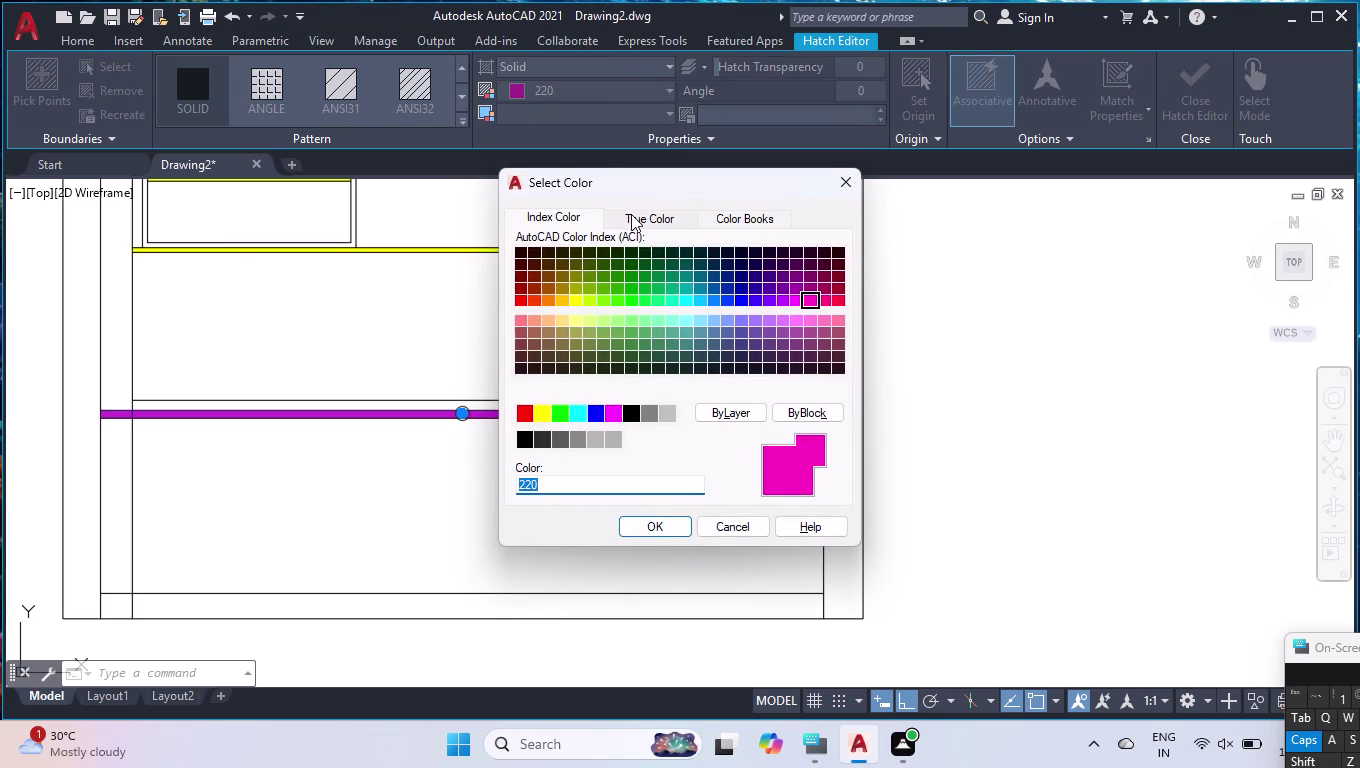
Set the band fill to true colour 200,55,190, then view the DIC colour book shades.
click(631, 214)
drag(737, 369, 742, 421)
click(734, 421)
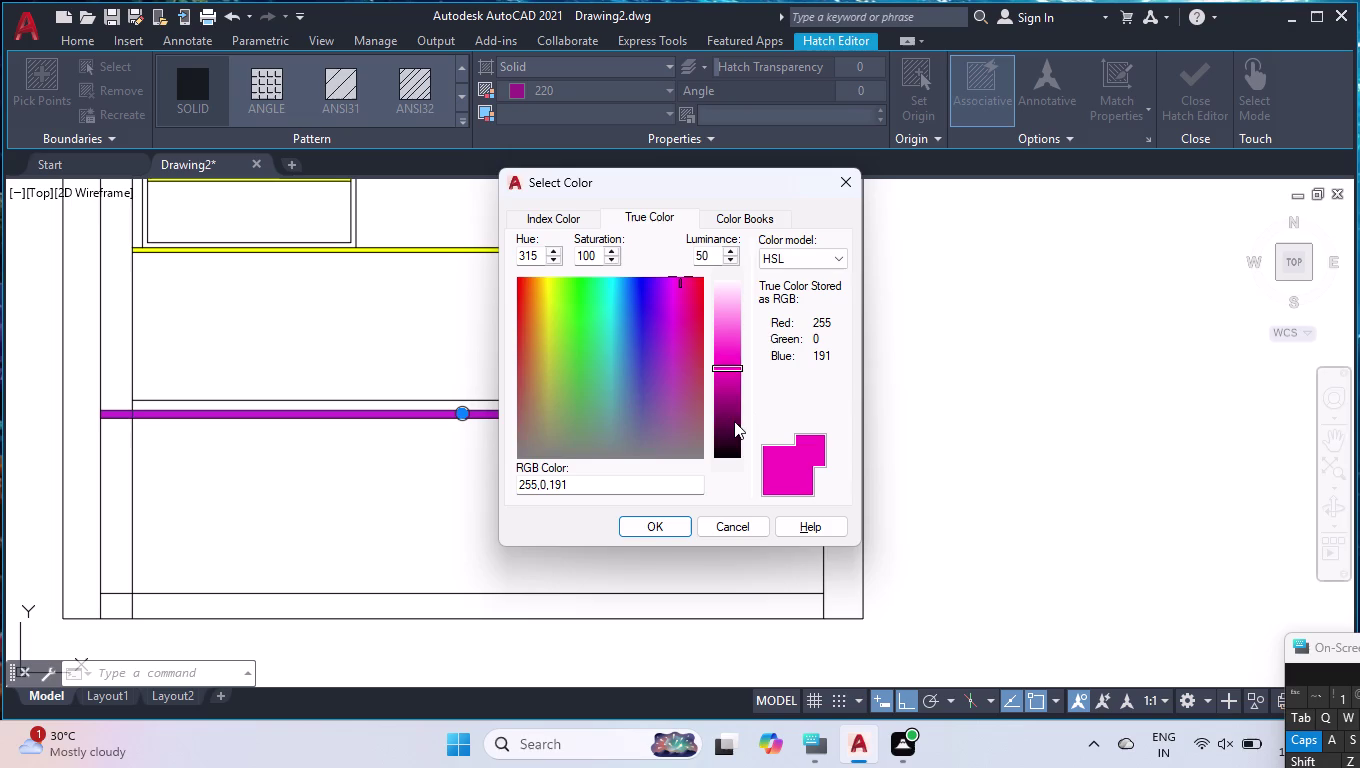
click(679, 332)
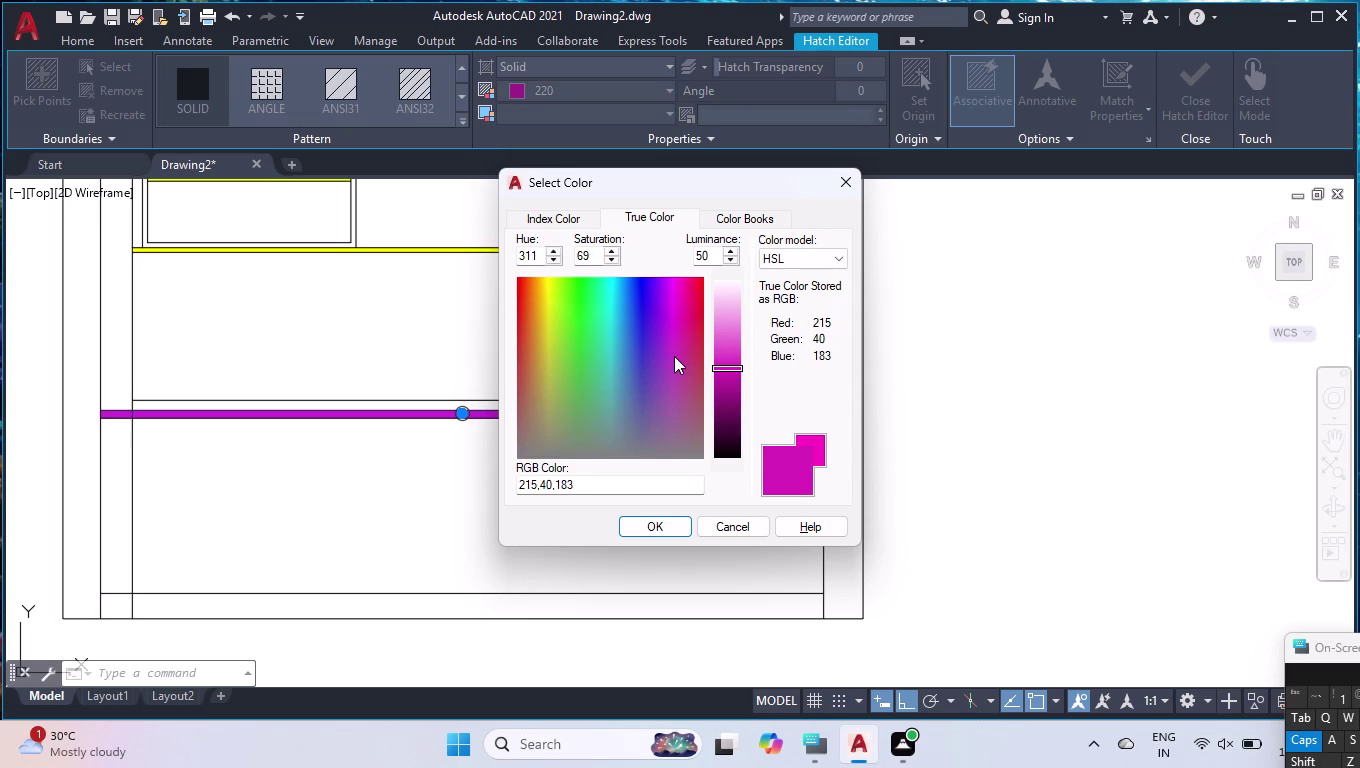
click(674, 356)
click(674, 385)
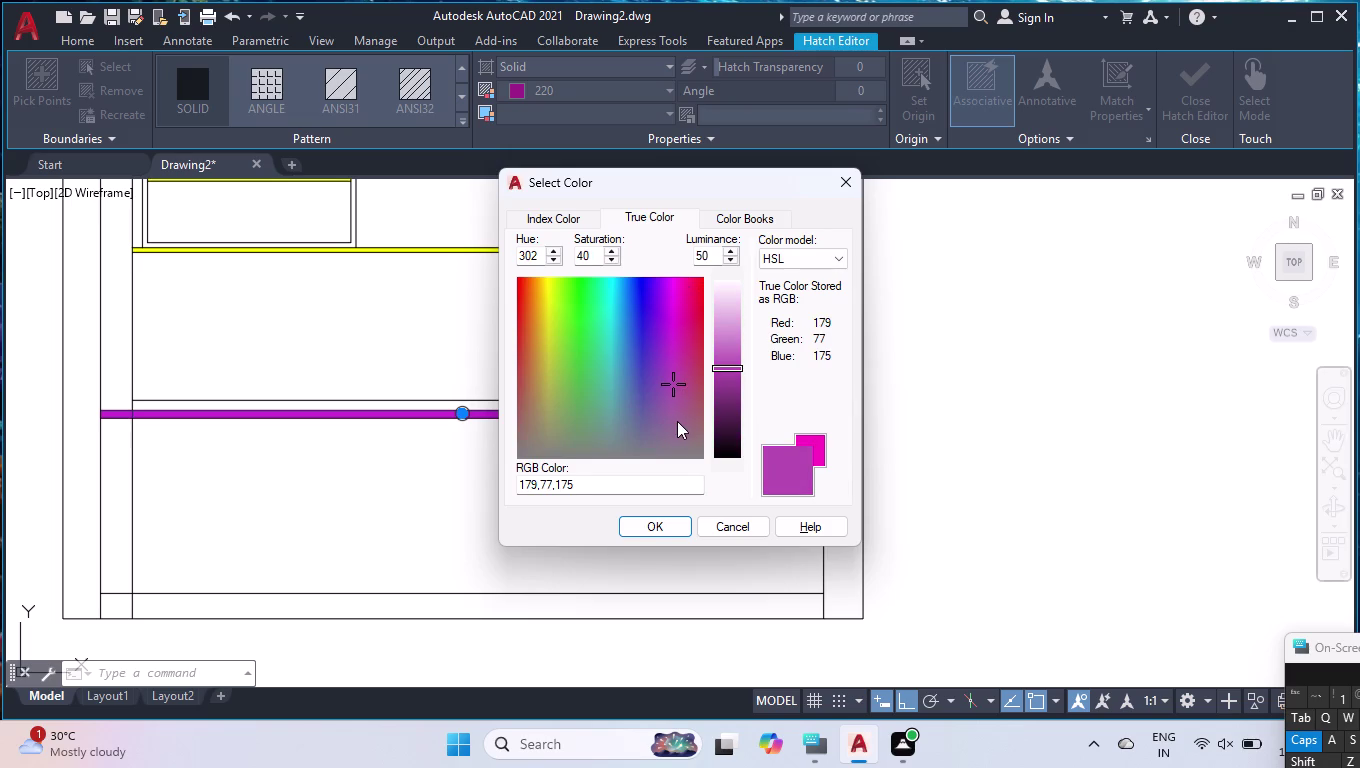
click(670, 408)
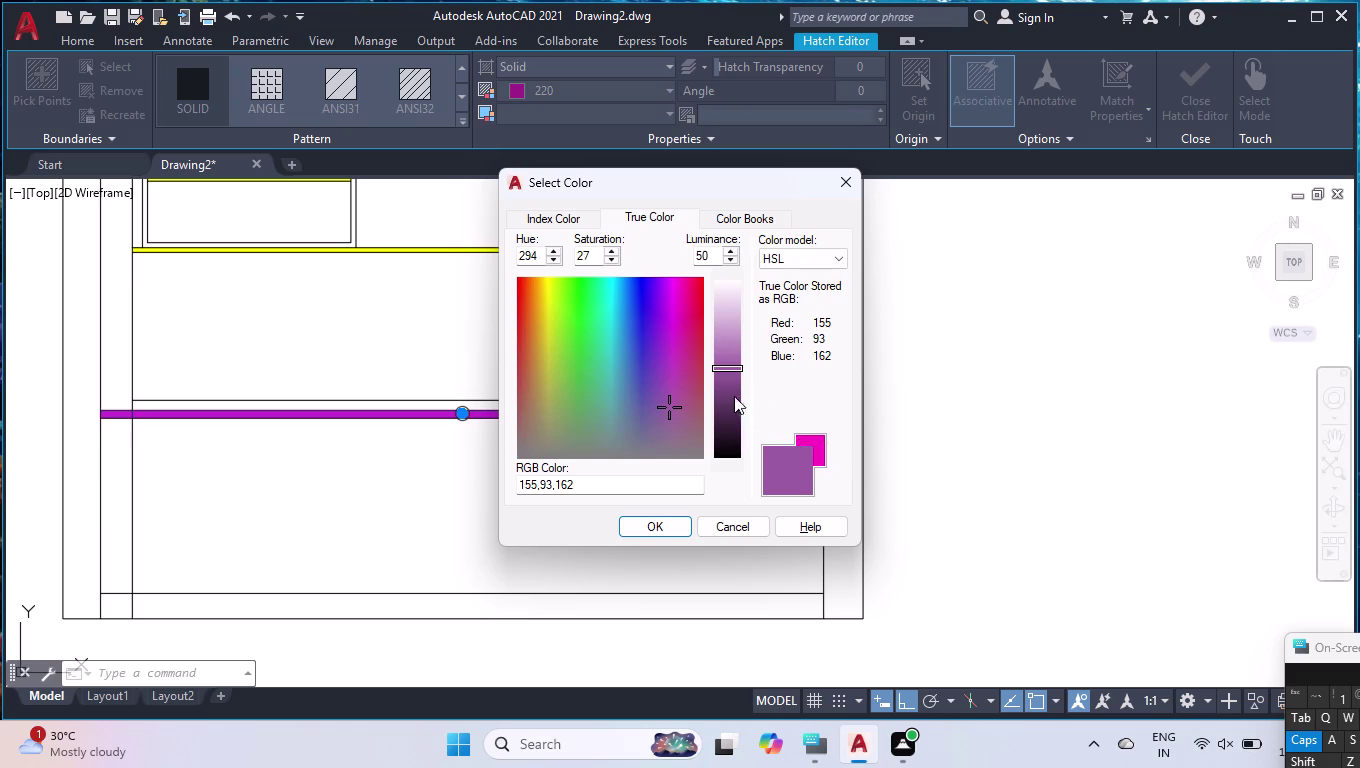
click(675, 353)
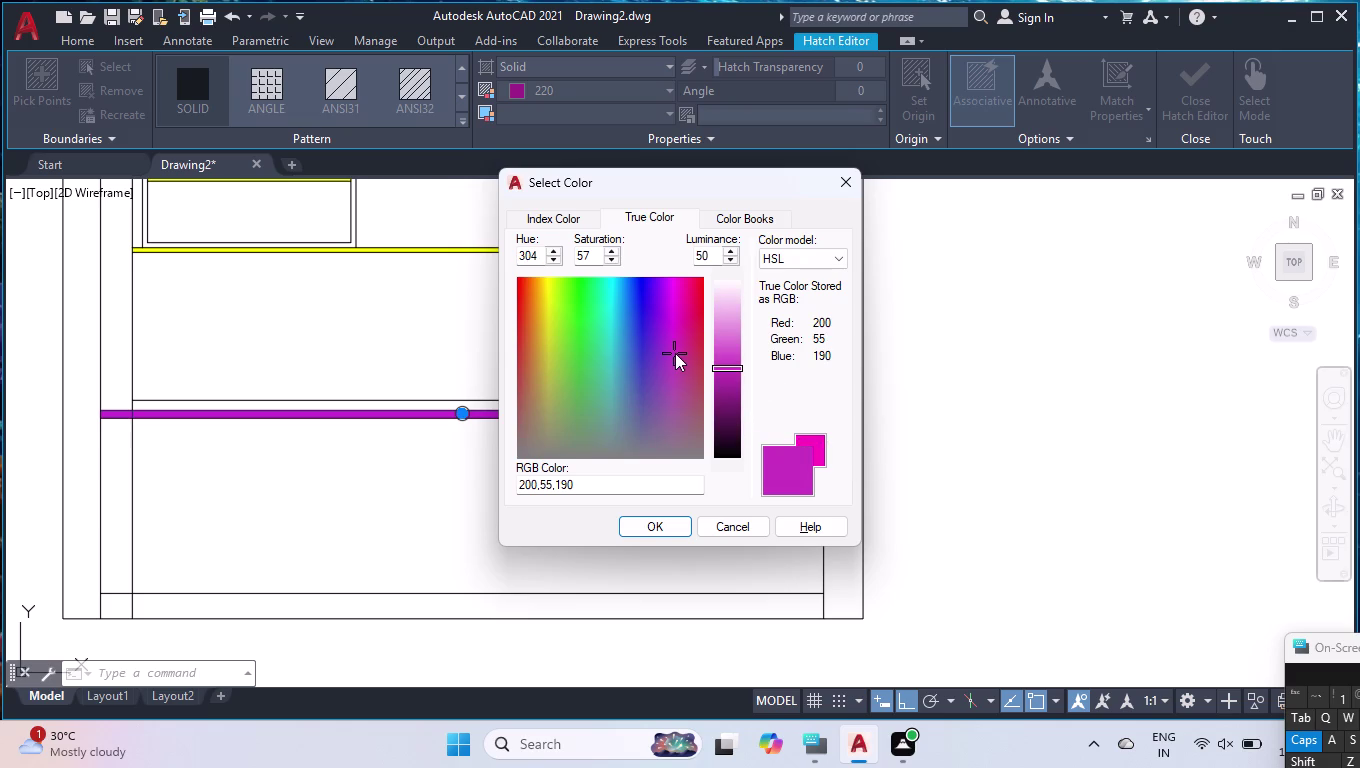
click(722, 211)
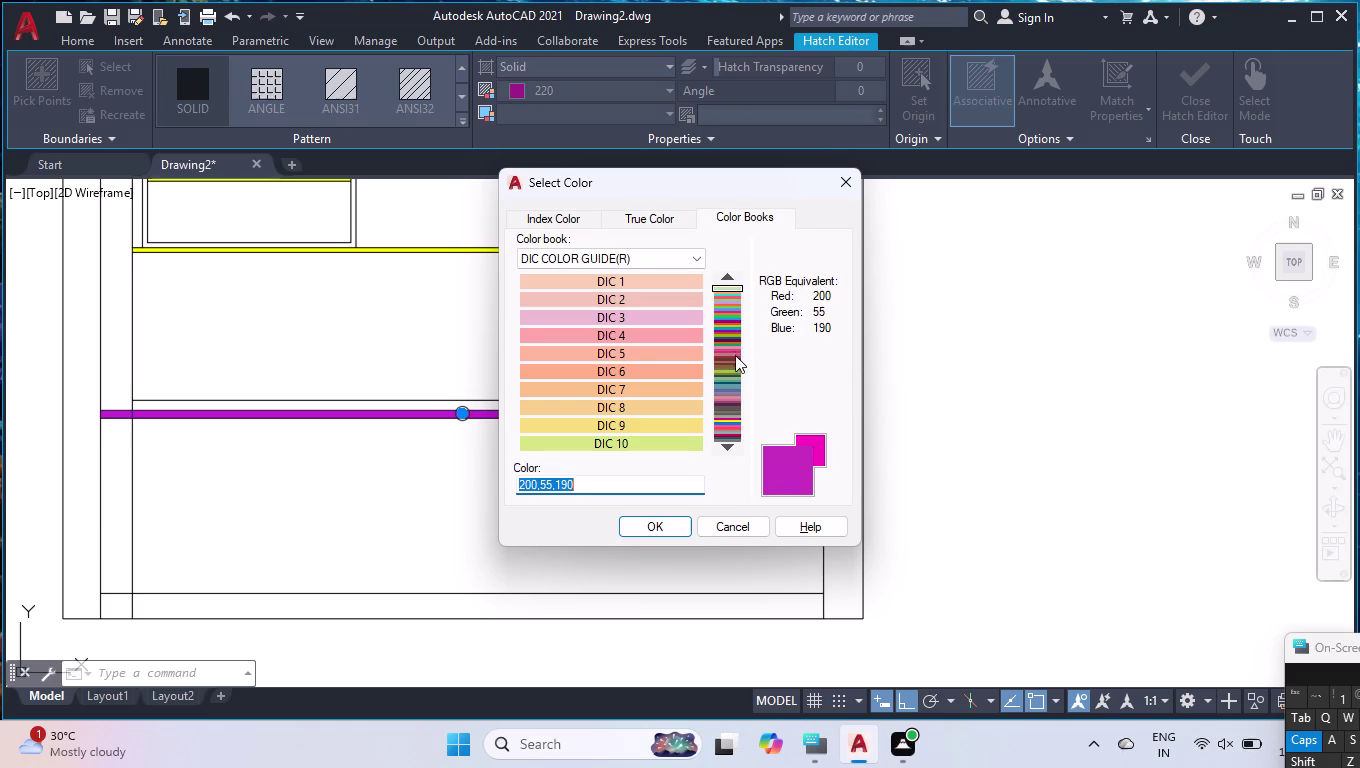
Browse the DIC Color Guide swatches toward the purple range.
scroll(up, 3)
click(725, 445)
click(725, 445)
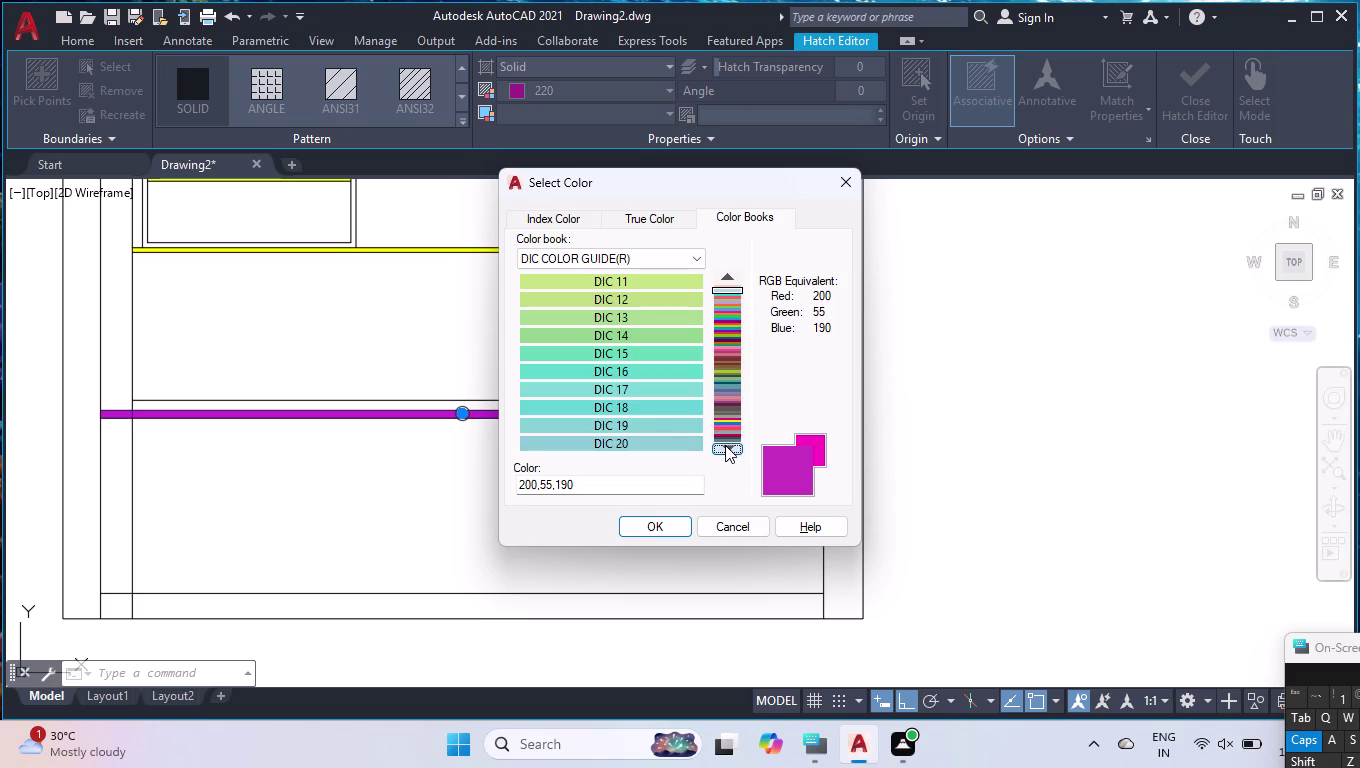
triple_click(725, 445)
double_click(725, 445)
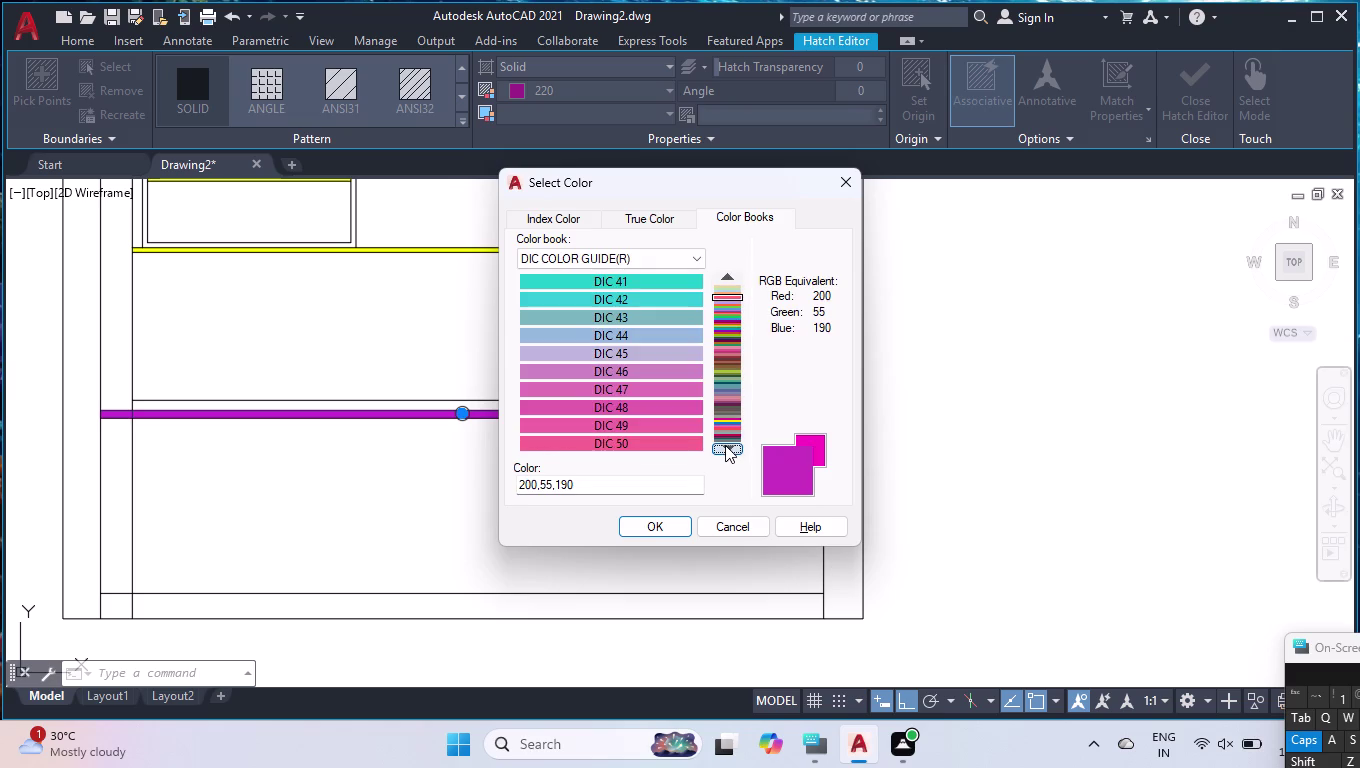
click(725, 445)
click(725, 445)
double_click(725, 445)
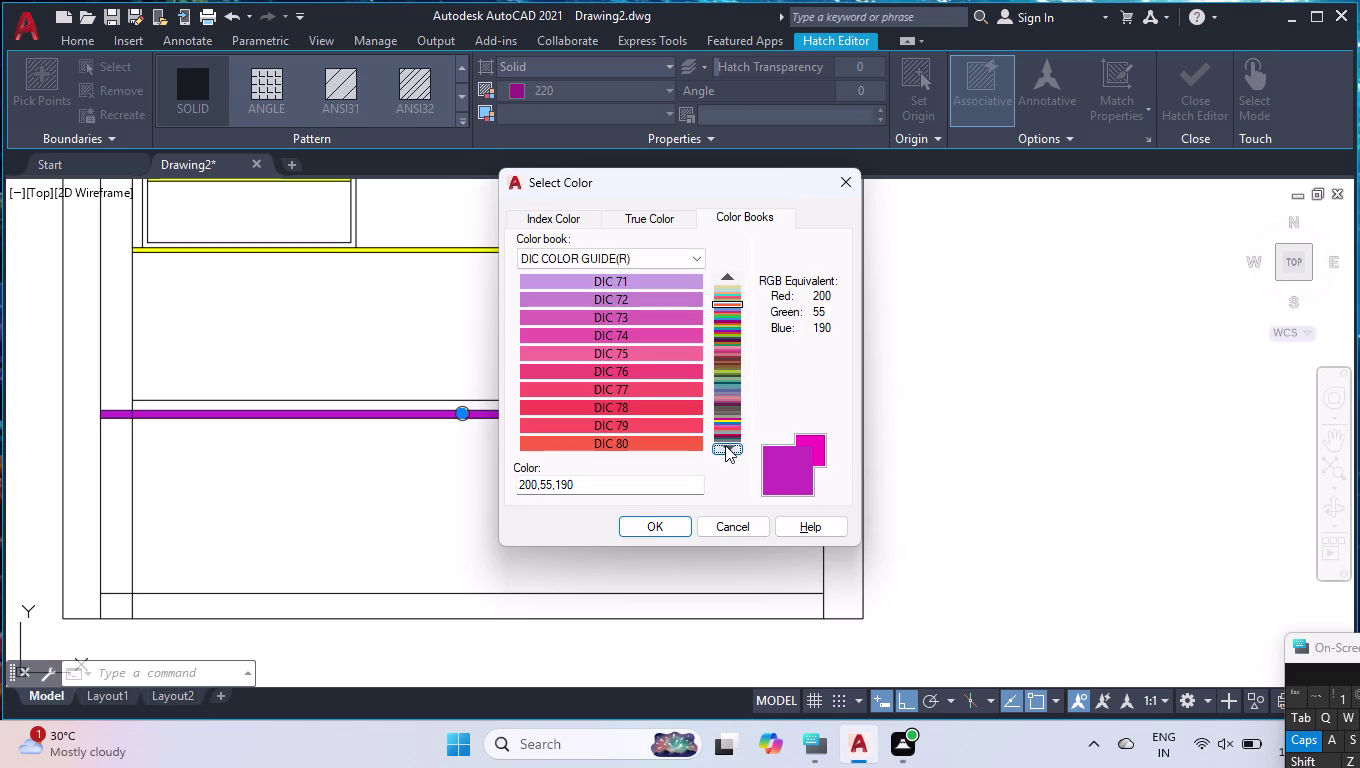
click(725, 445)
click(723, 450)
click(723, 450)
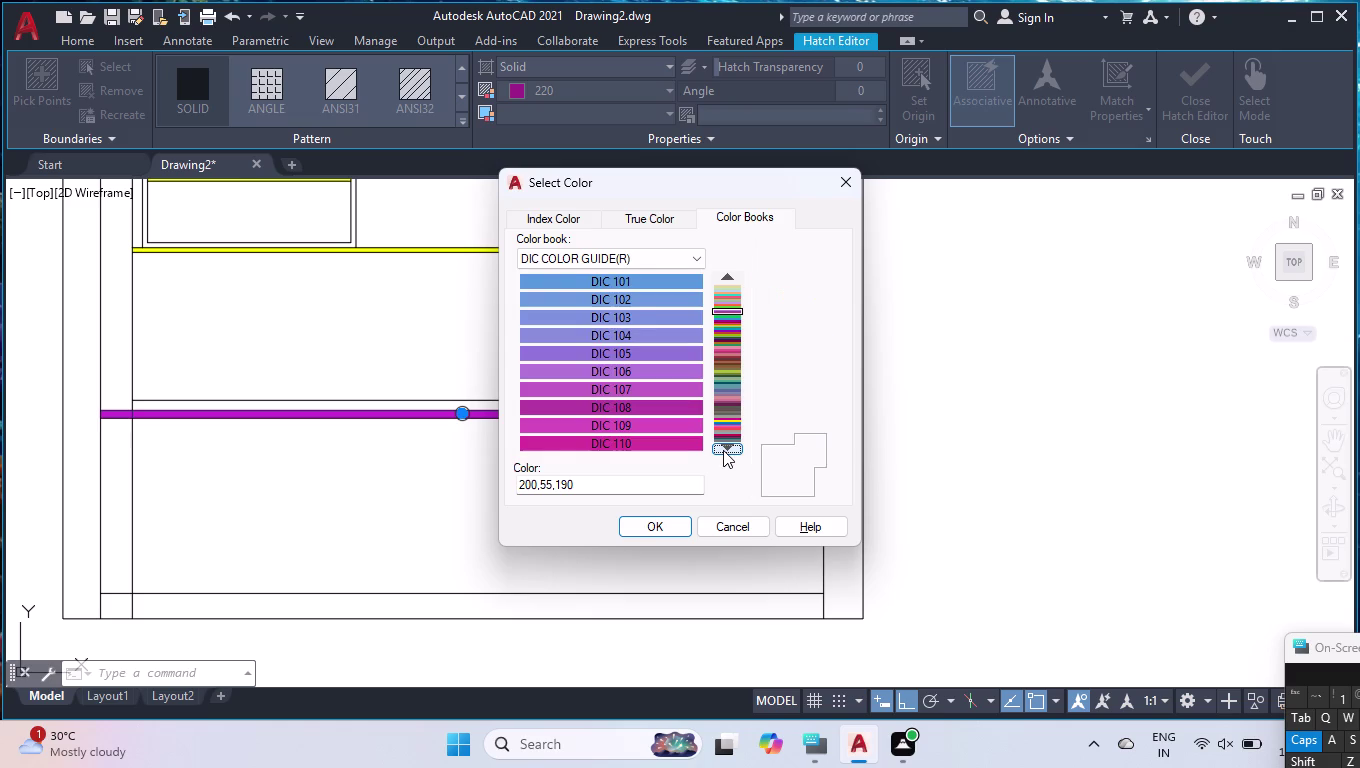
click(696, 447)
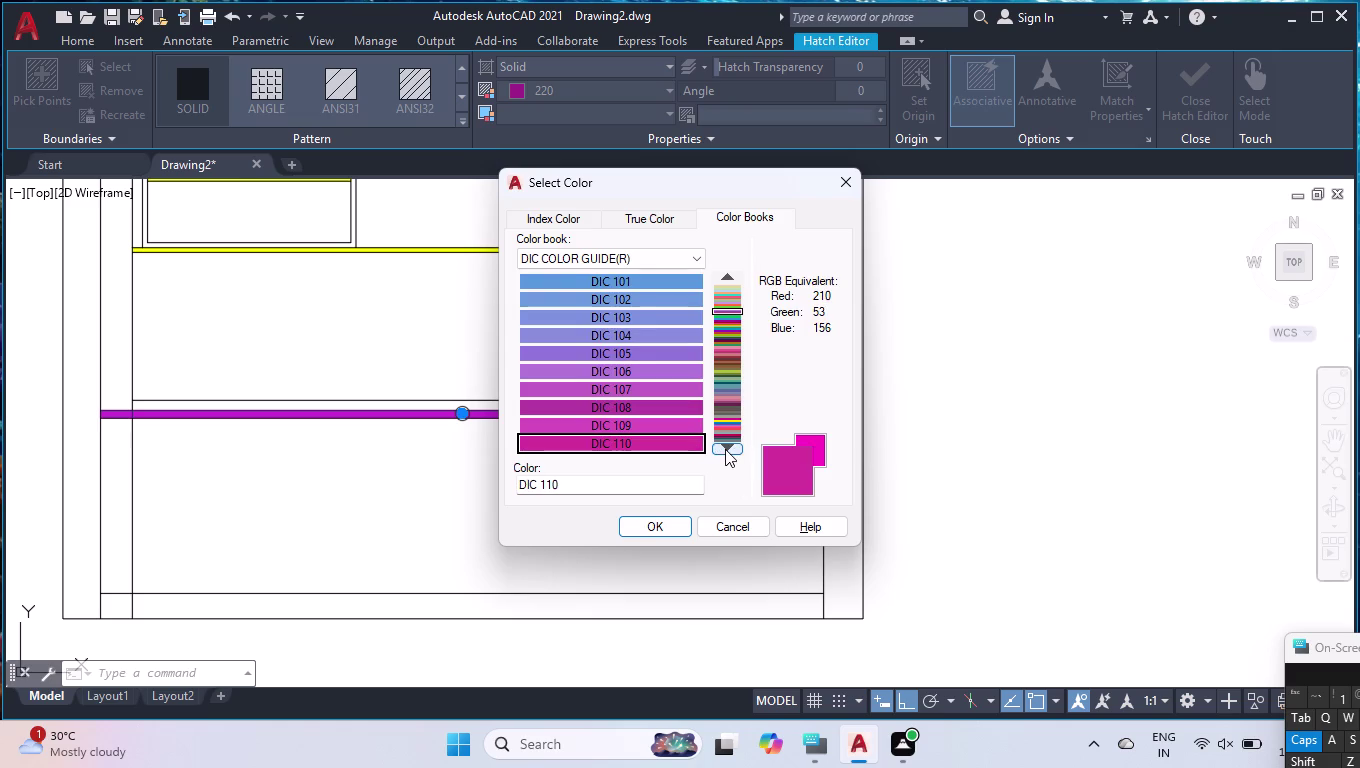
click(725, 449)
click(725, 449)
double_click(725, 449)
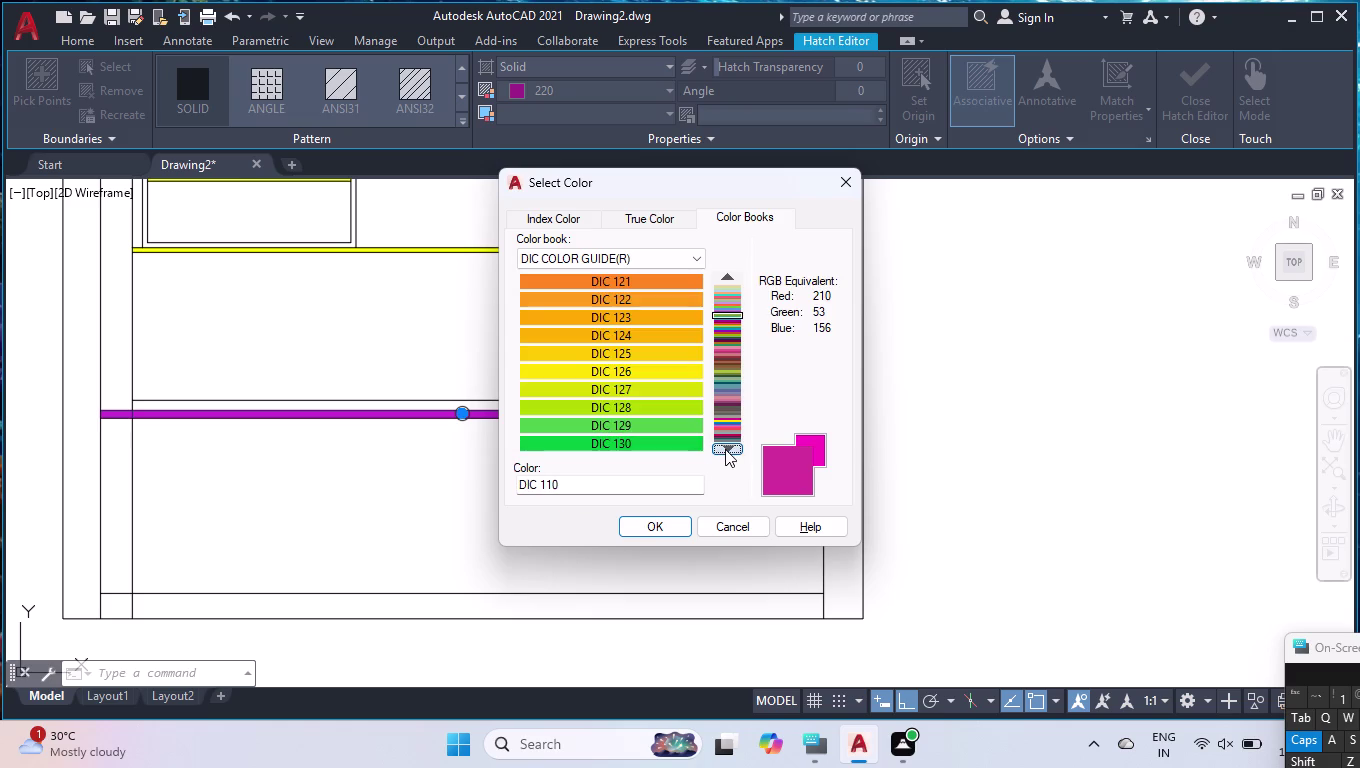
click(726, 447)
click(726, 447)
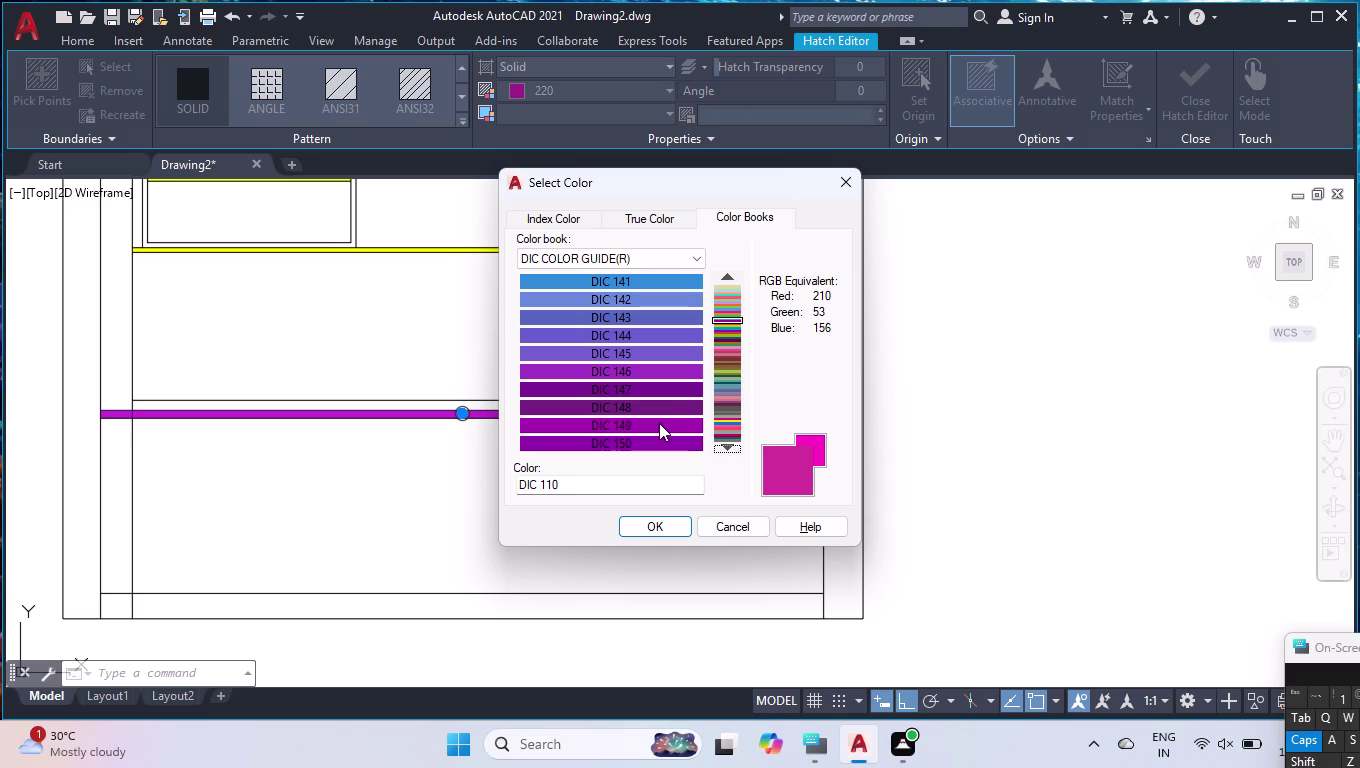
click(715, 449)
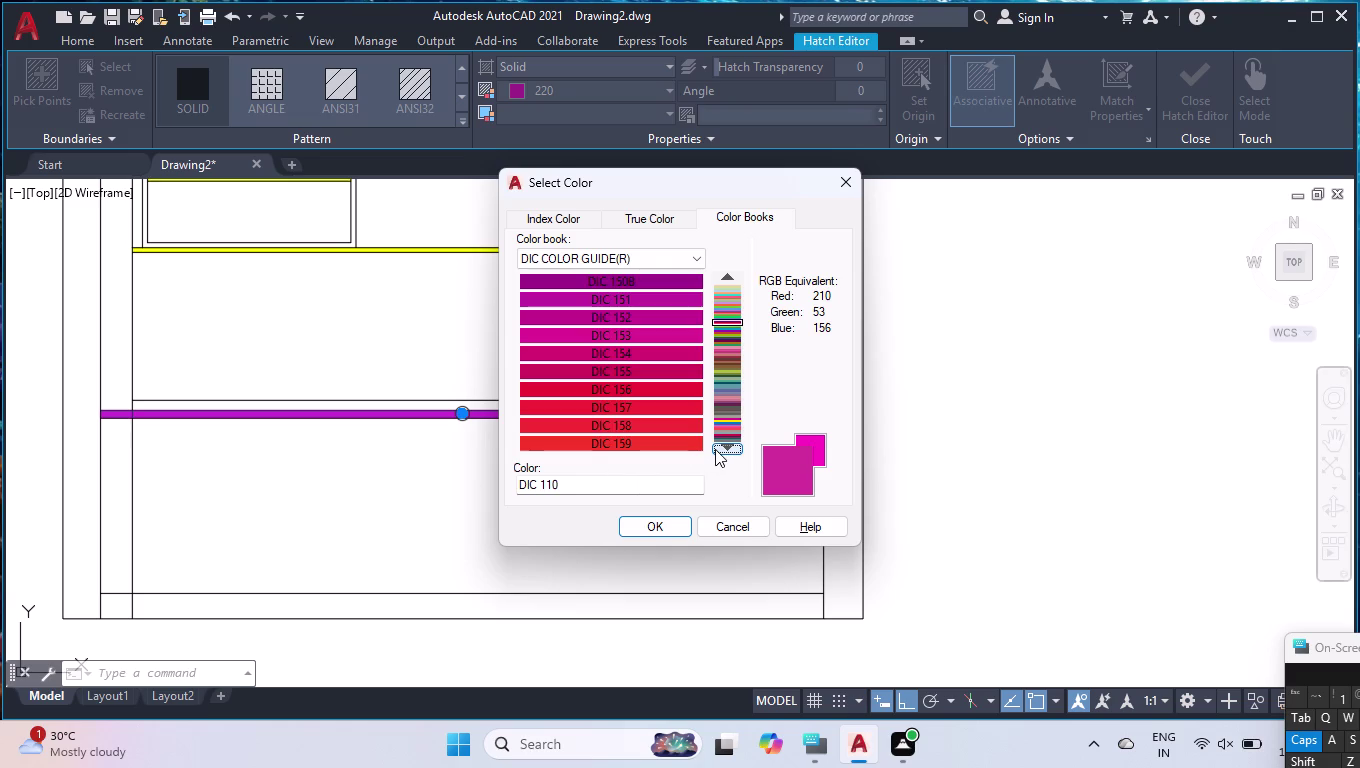
Pick purple DIC 190 from the colour book and apply it to the band hatch.
click(634, 277)
click(726, 443)
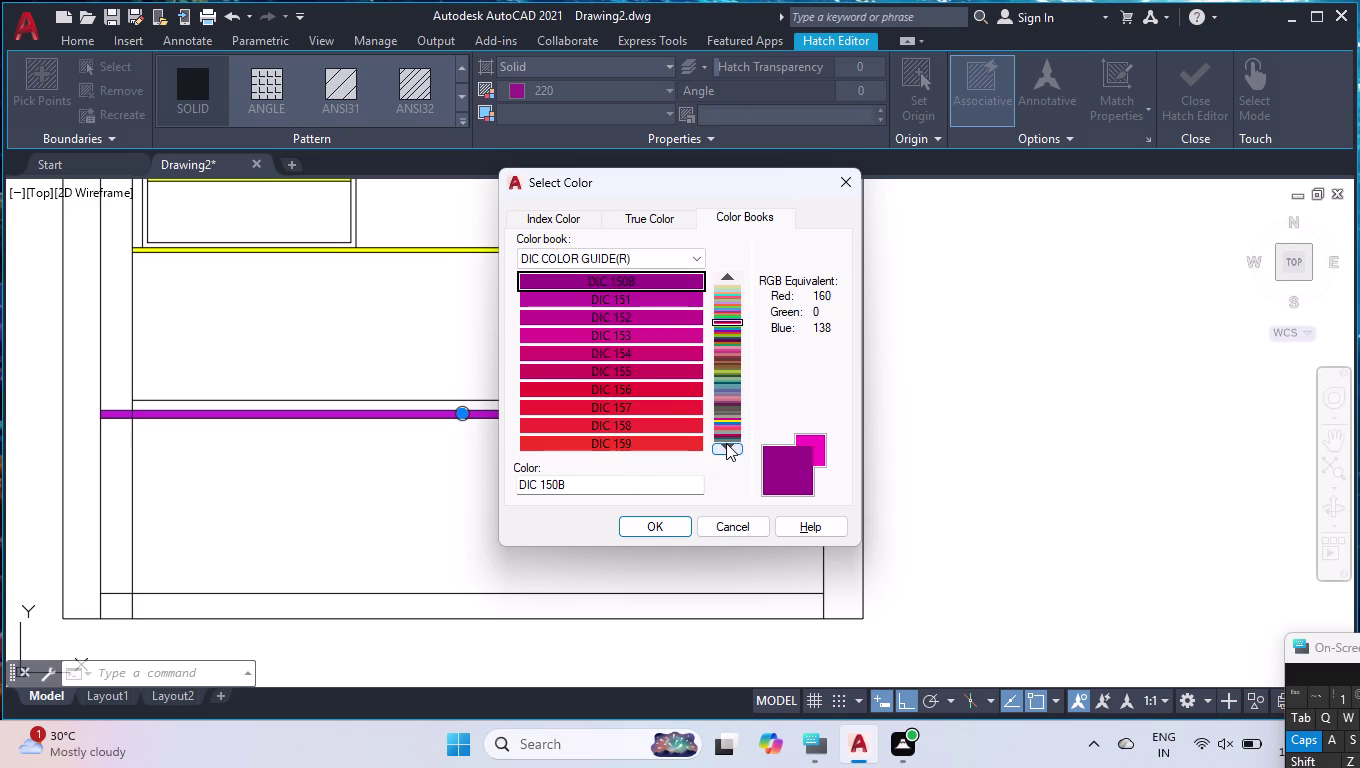
double_click(726, 443)
double_click(726, 448)
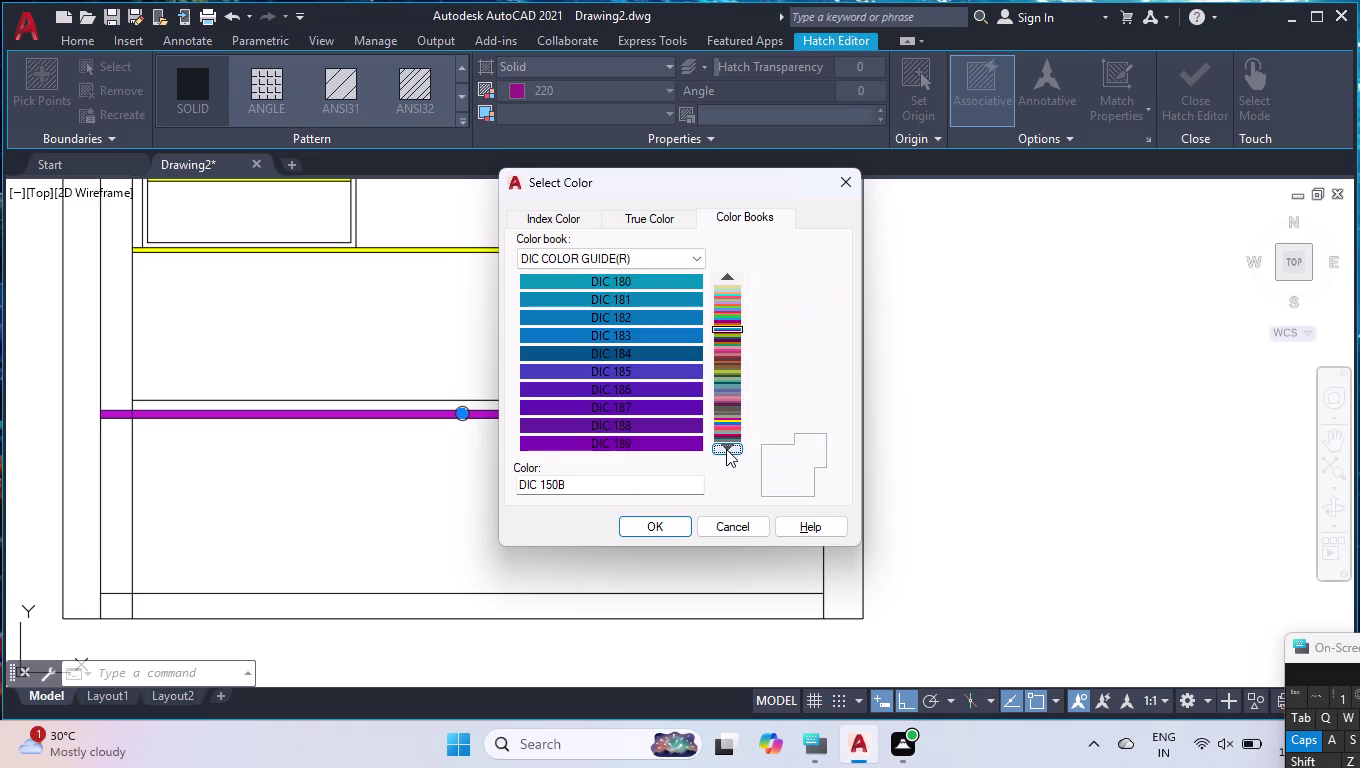
click(689, 444)
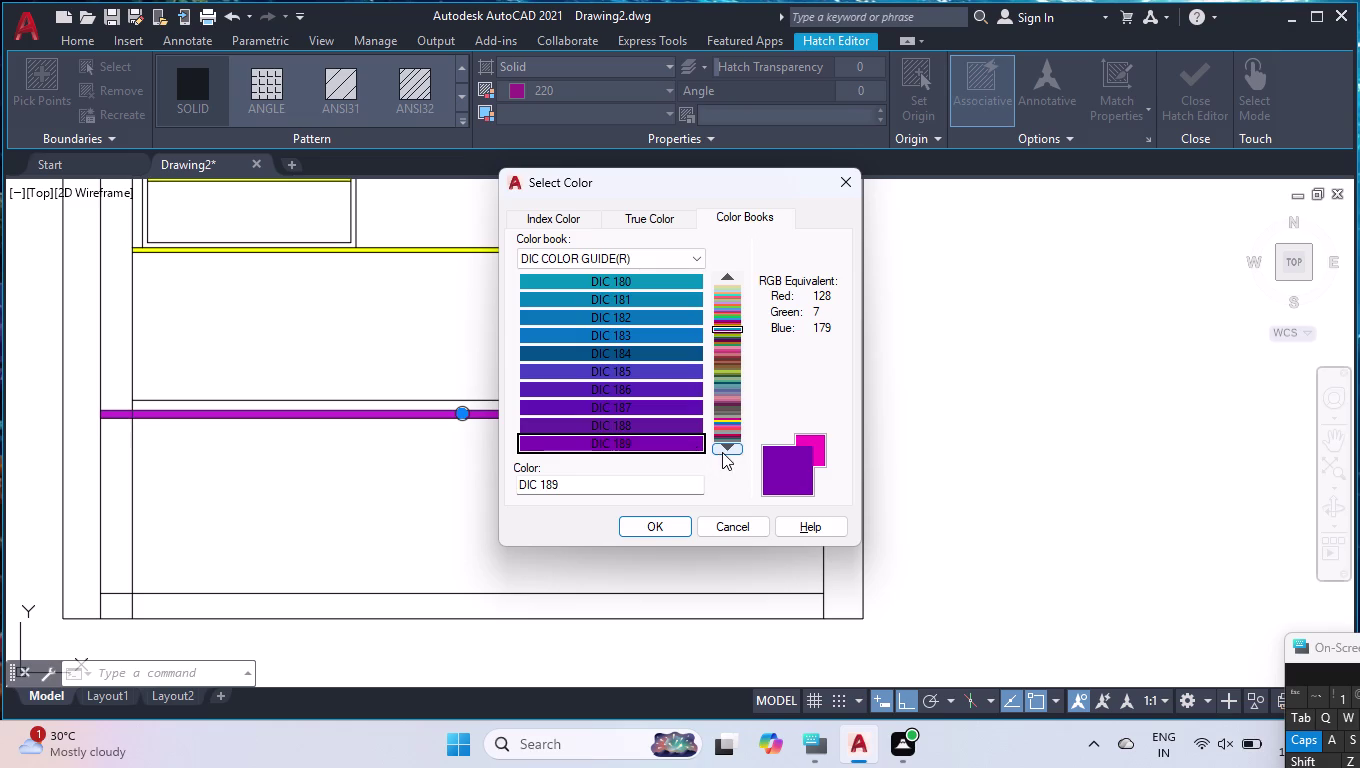
click(722, 452)
click(682, 282)
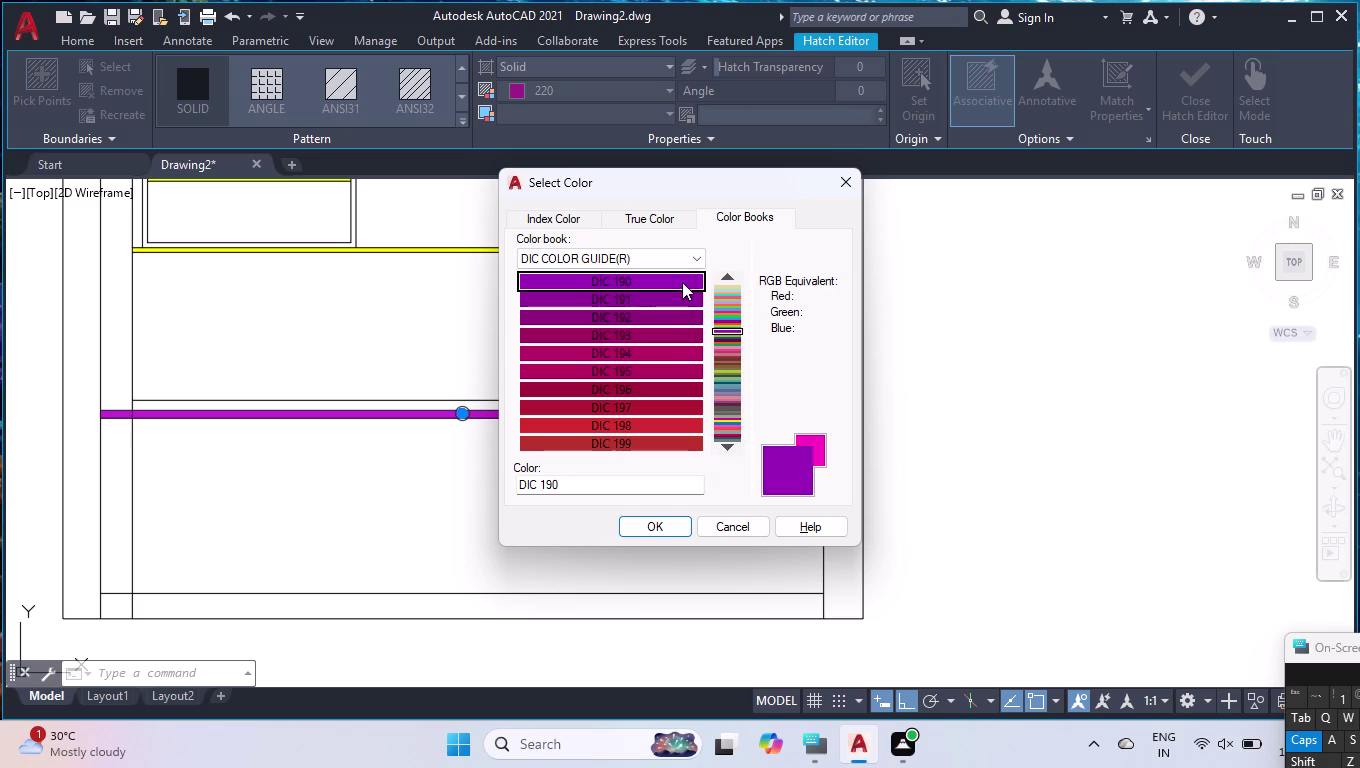
click(666, 526)
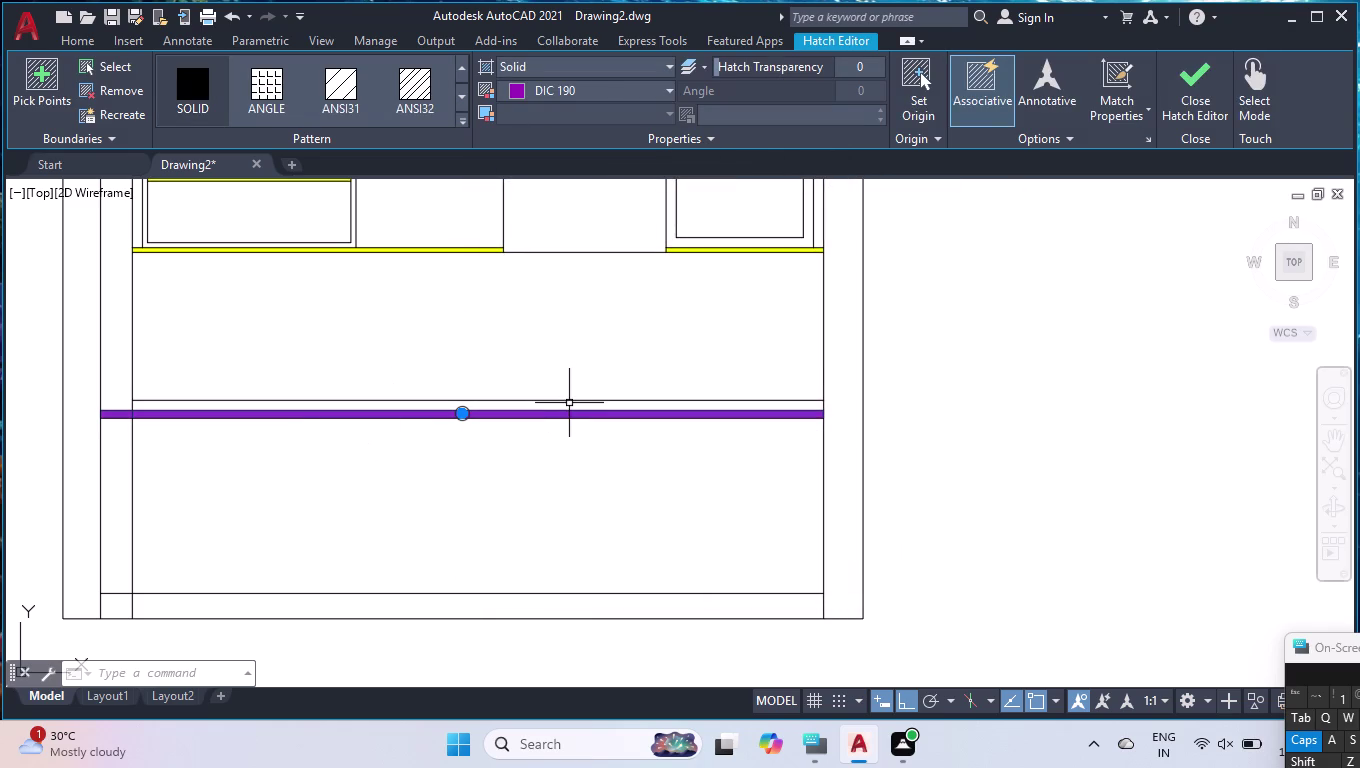
Close the Hatch Editor and cancel the repeated HATCH command.
key(Return)
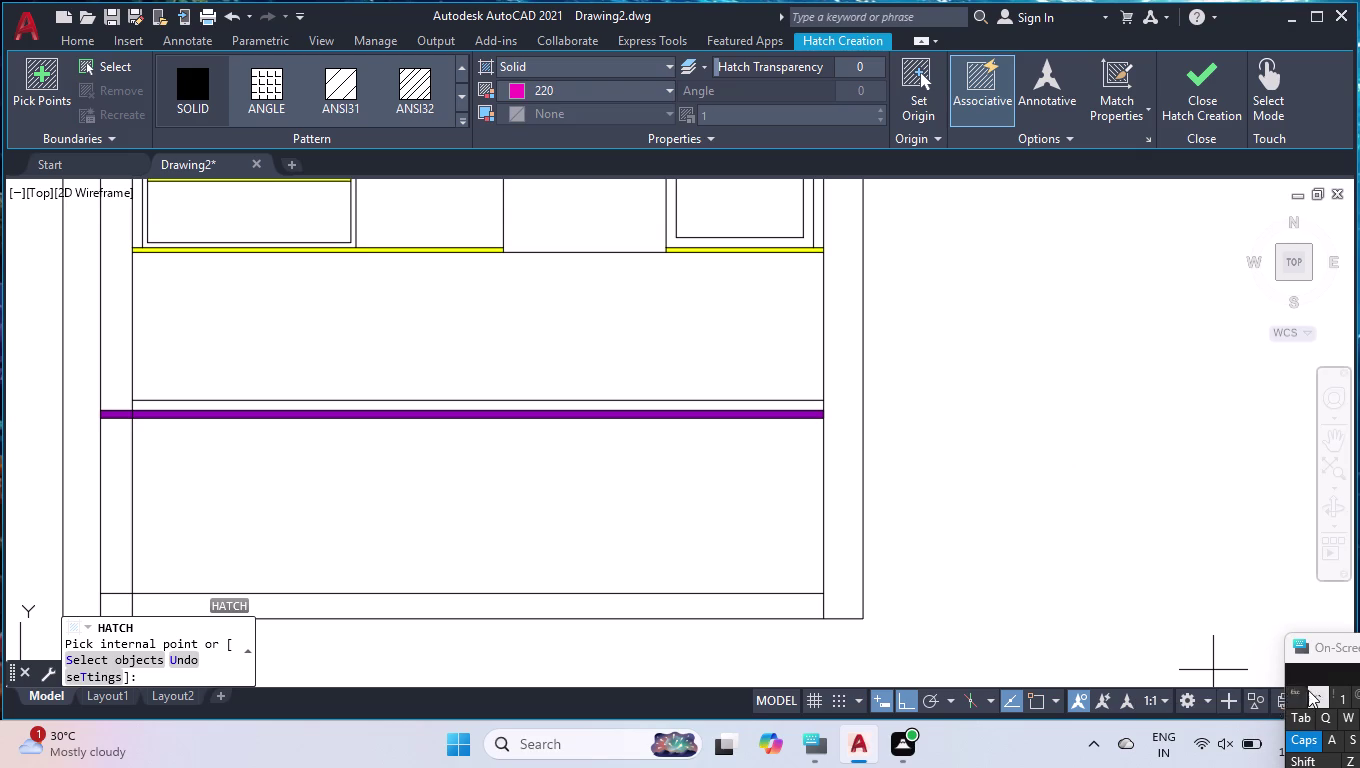
key(Escape)
scroll(down, 3)
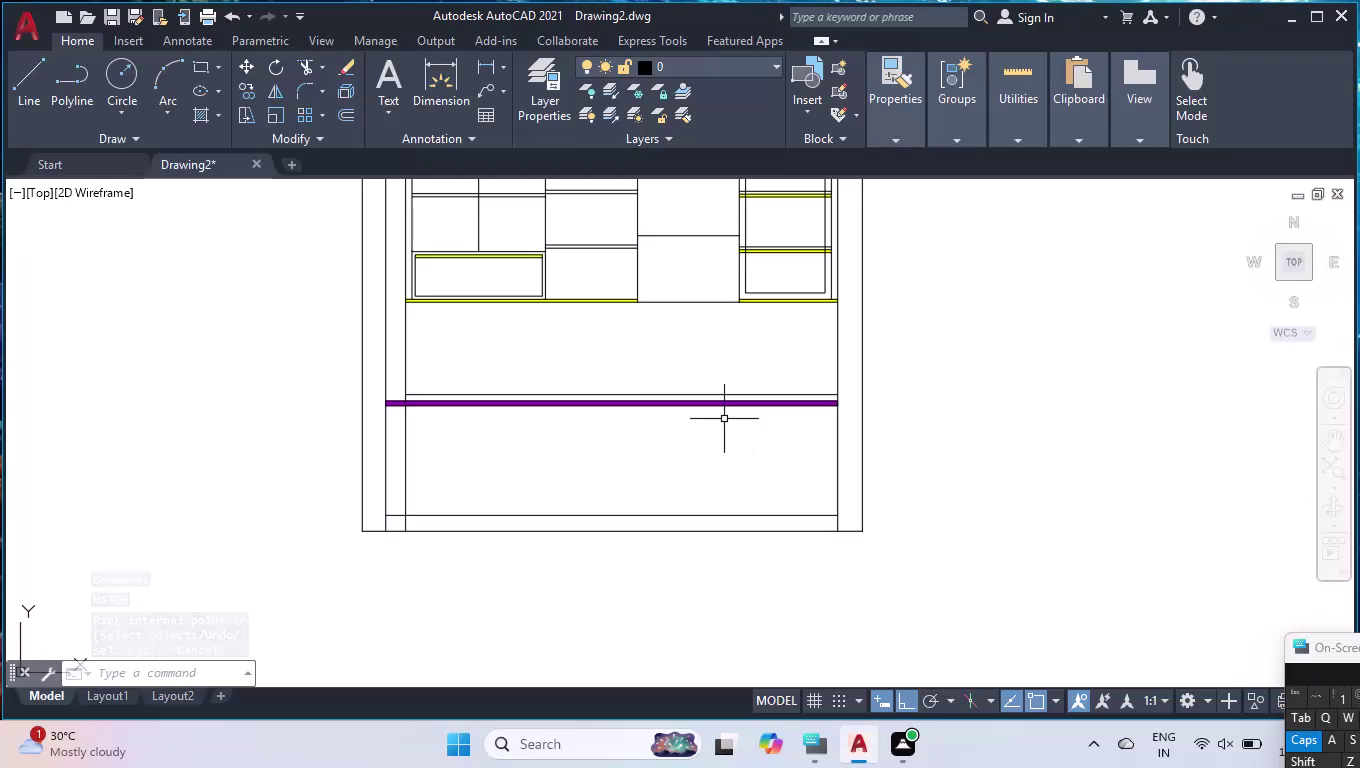
Start the BR break command with the break-at-a-single-point option.
key(b)
key(r)
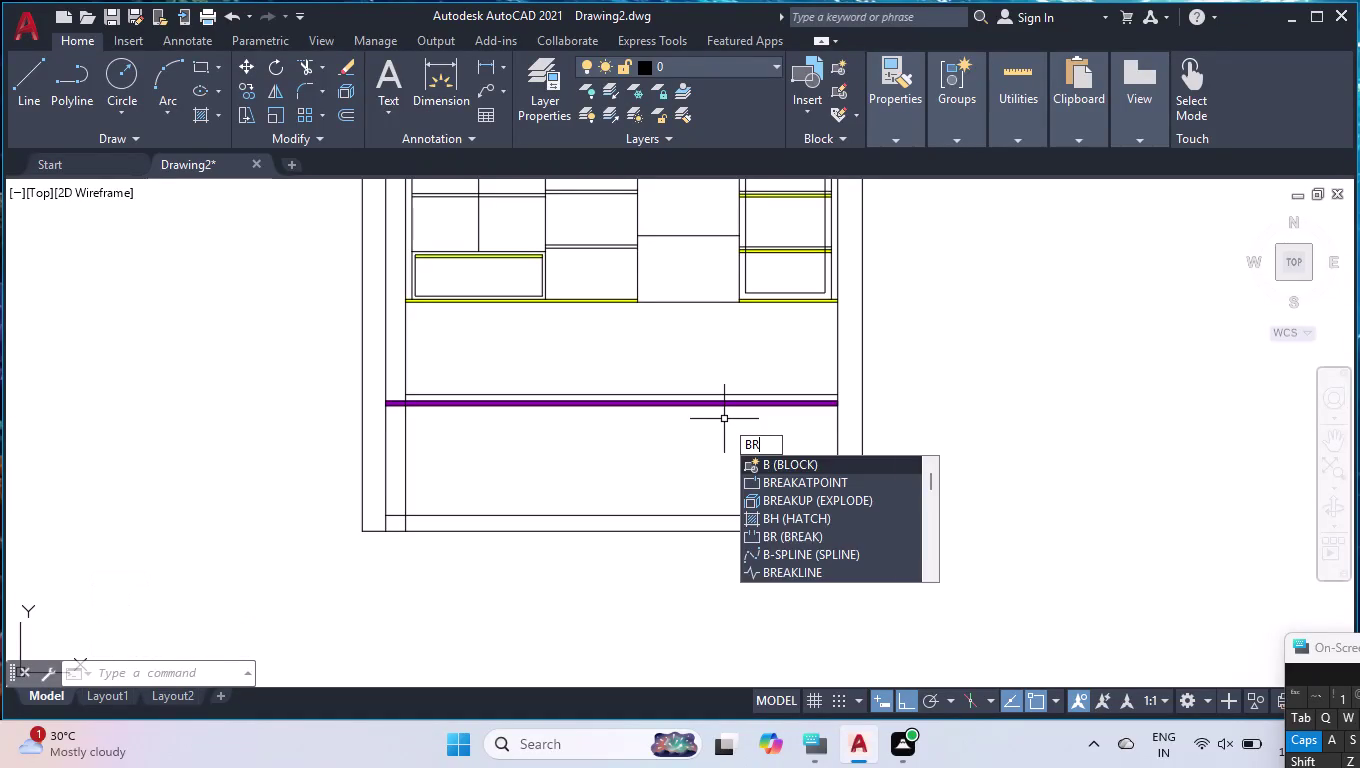
click(768, 482)
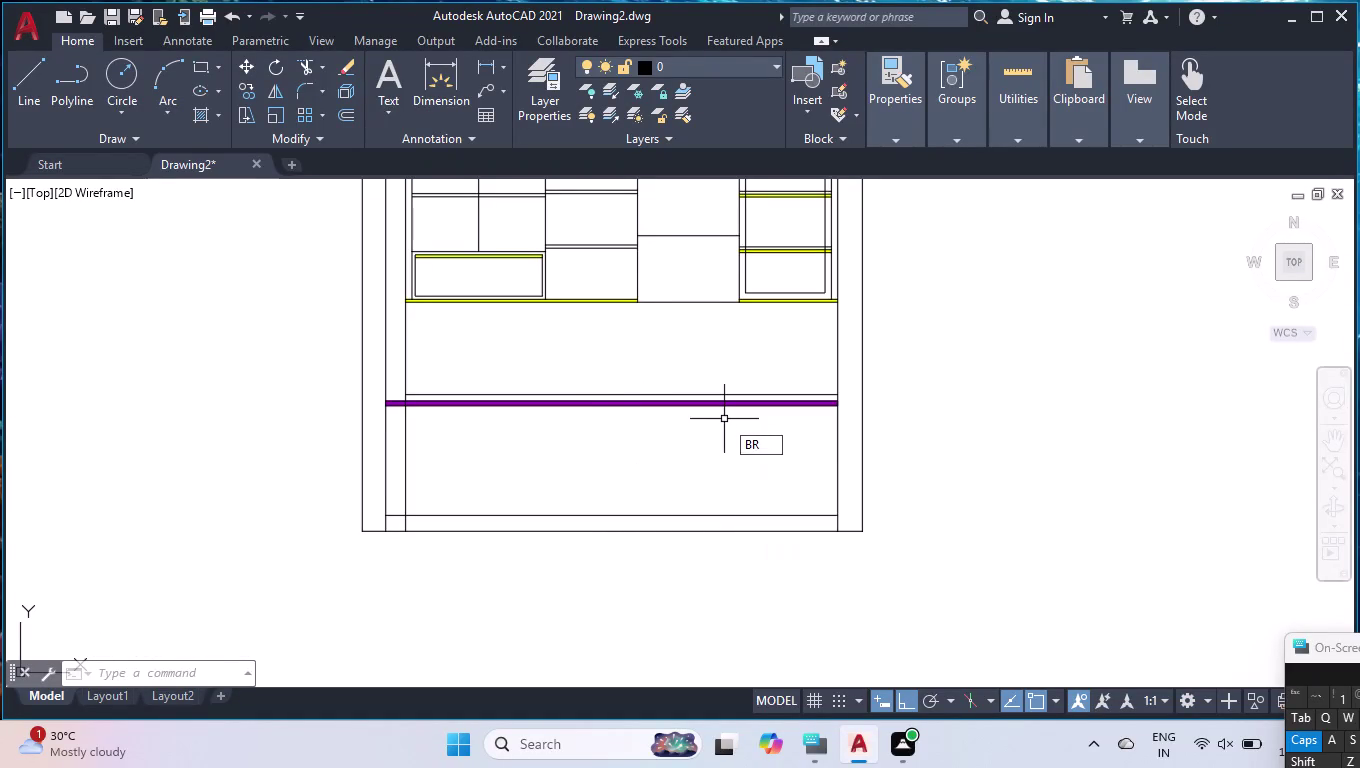
Break the left inner vertical line where it meets the purple band.
click(406, 444)
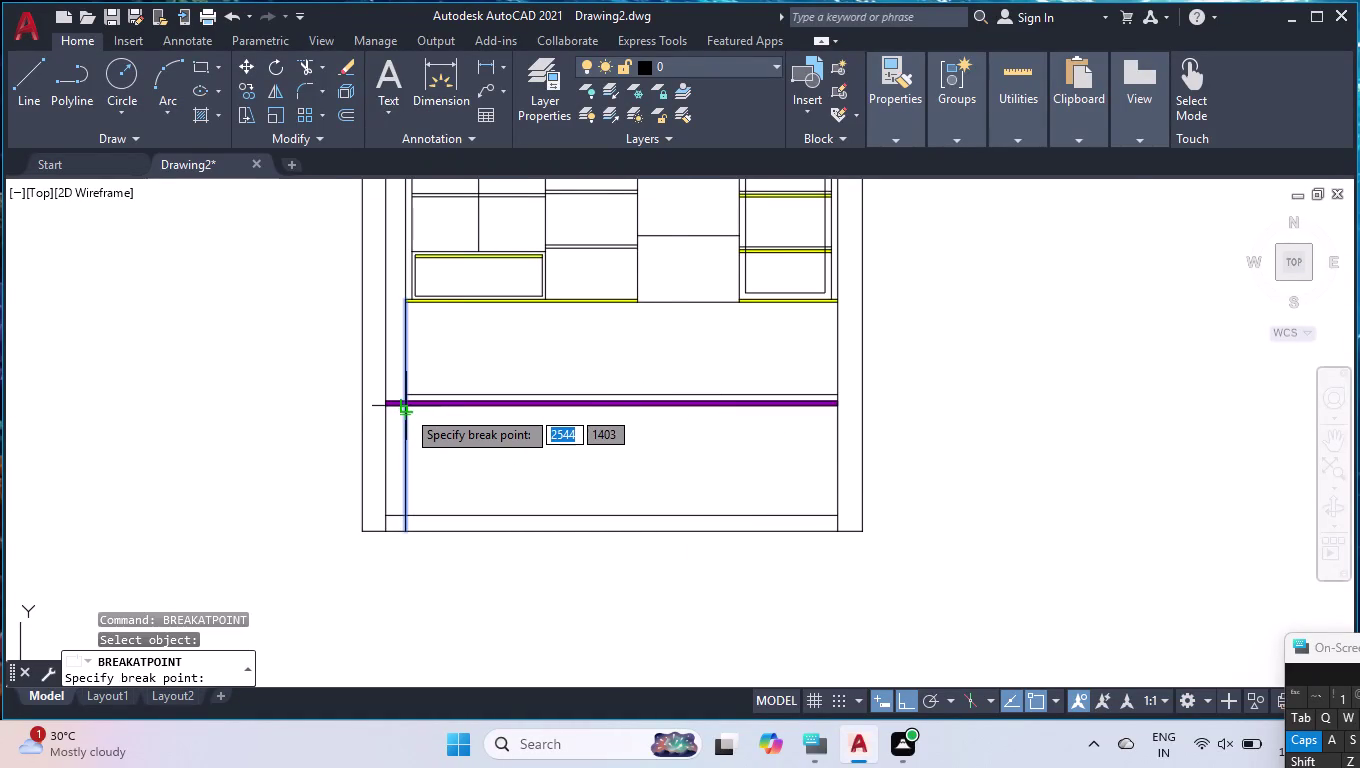
scroll(up, 3)
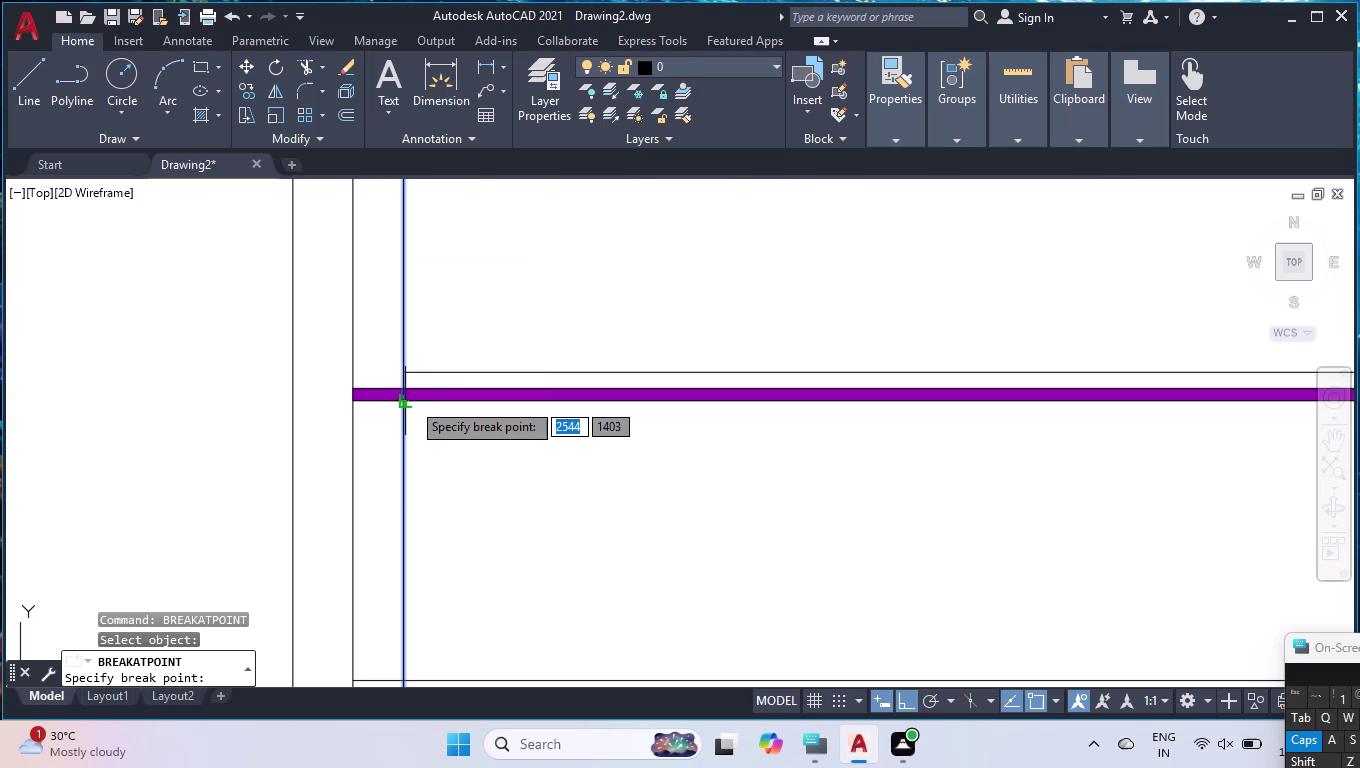
scroll(up, 3)
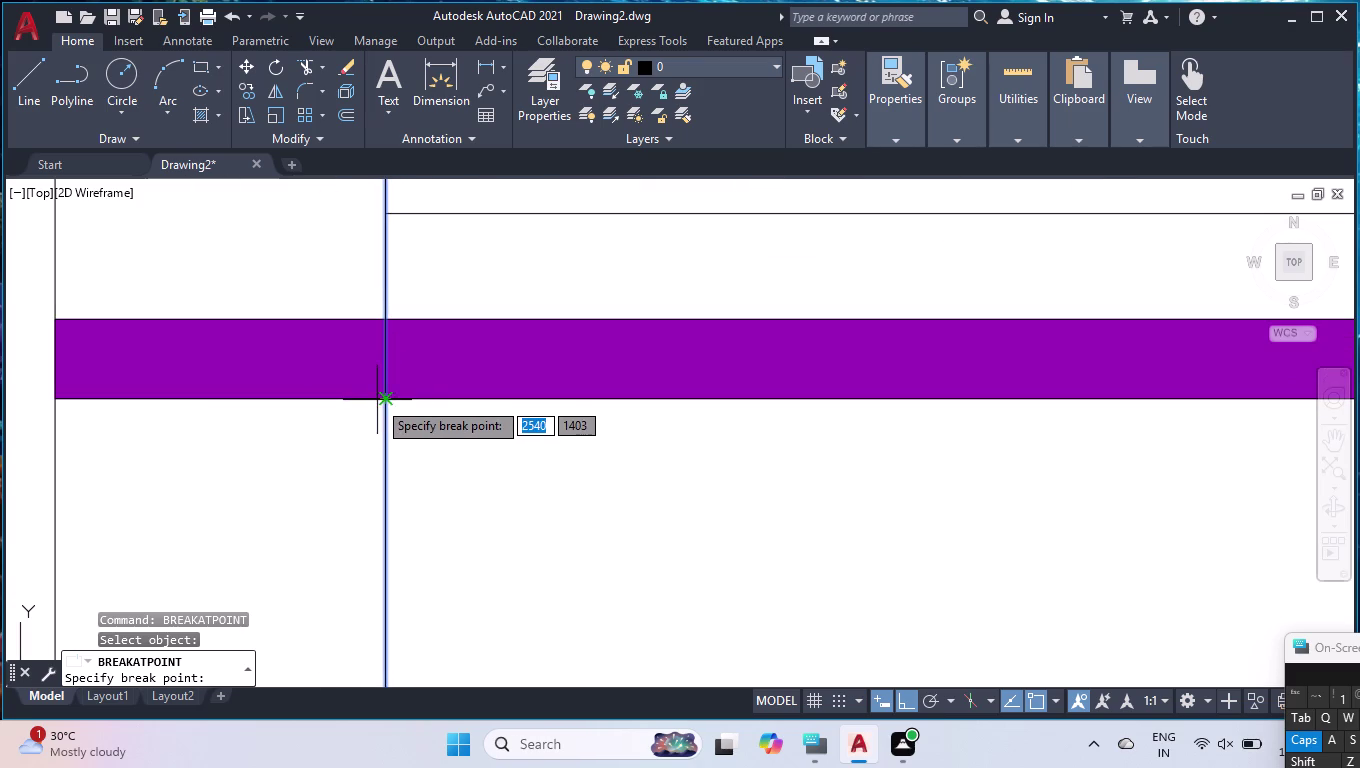
scroll(up, 3)
click(397, 400)
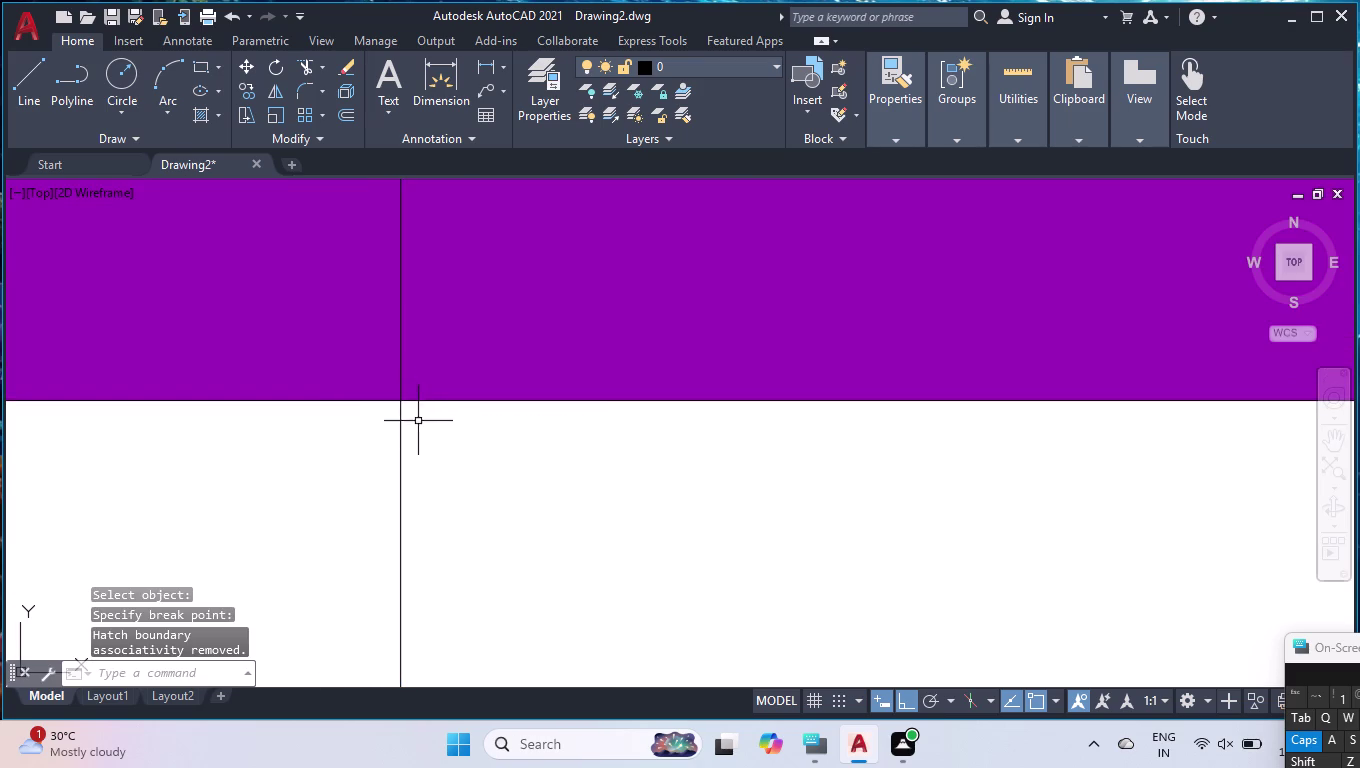
scroll(down, 3)
scroll(down, 3)
scroll(down, 3)
scroll(up, 3)
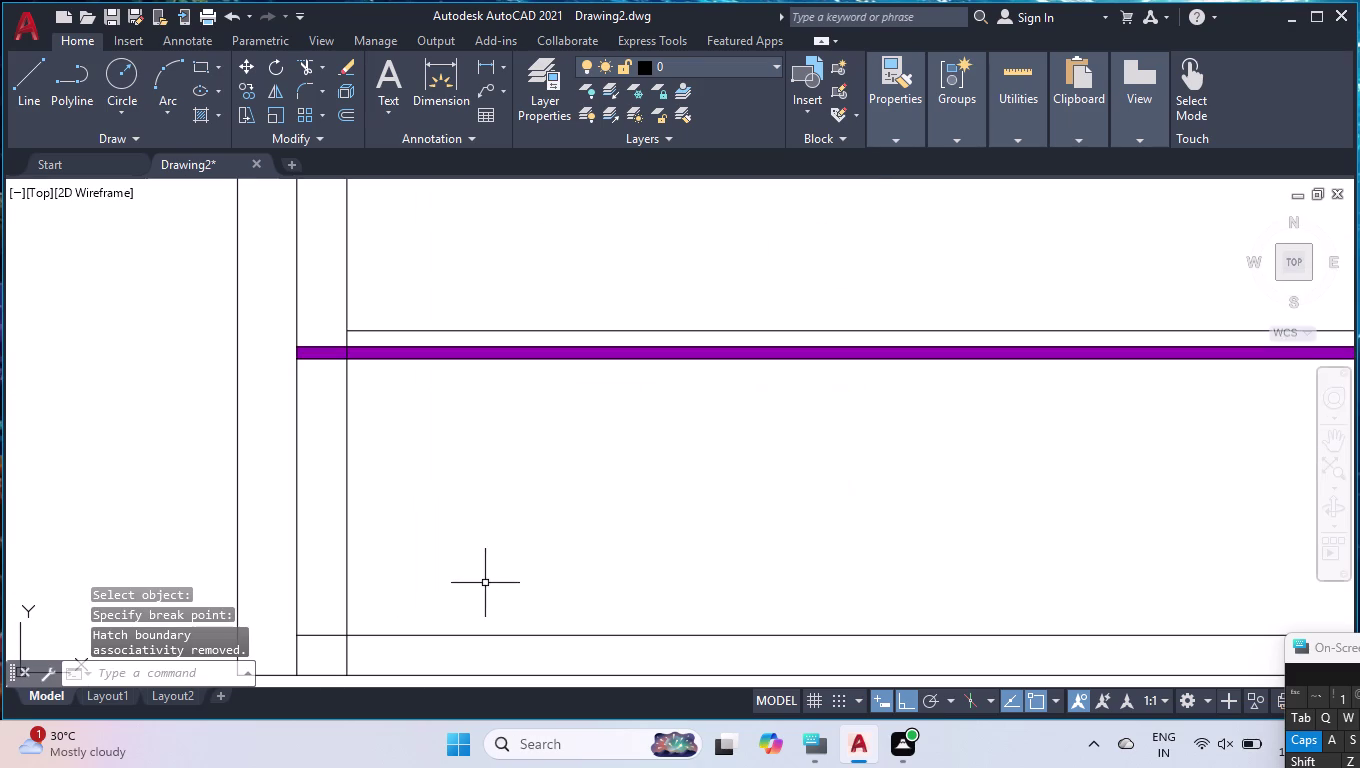
Break the same vertical line again near the bottom rail.
key(space)
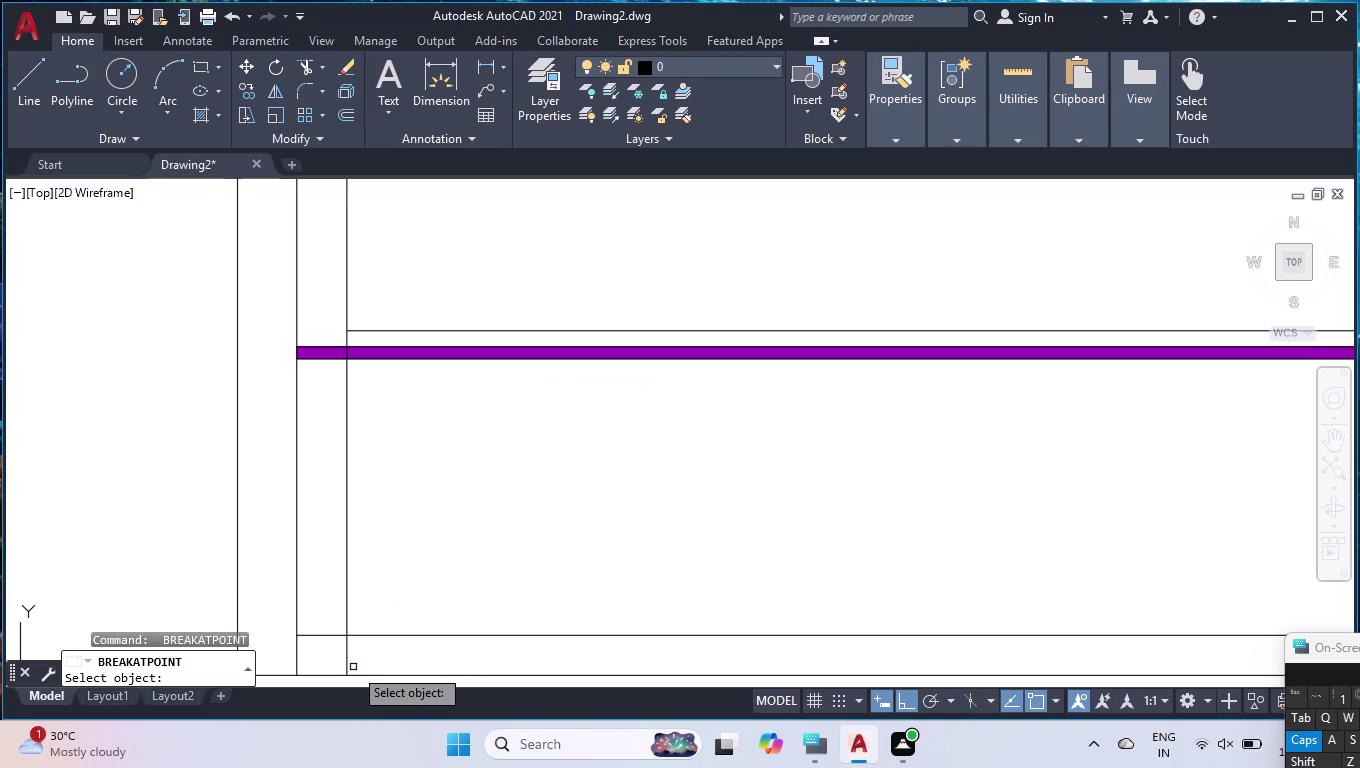
click(347, 663)
click(348, 637)
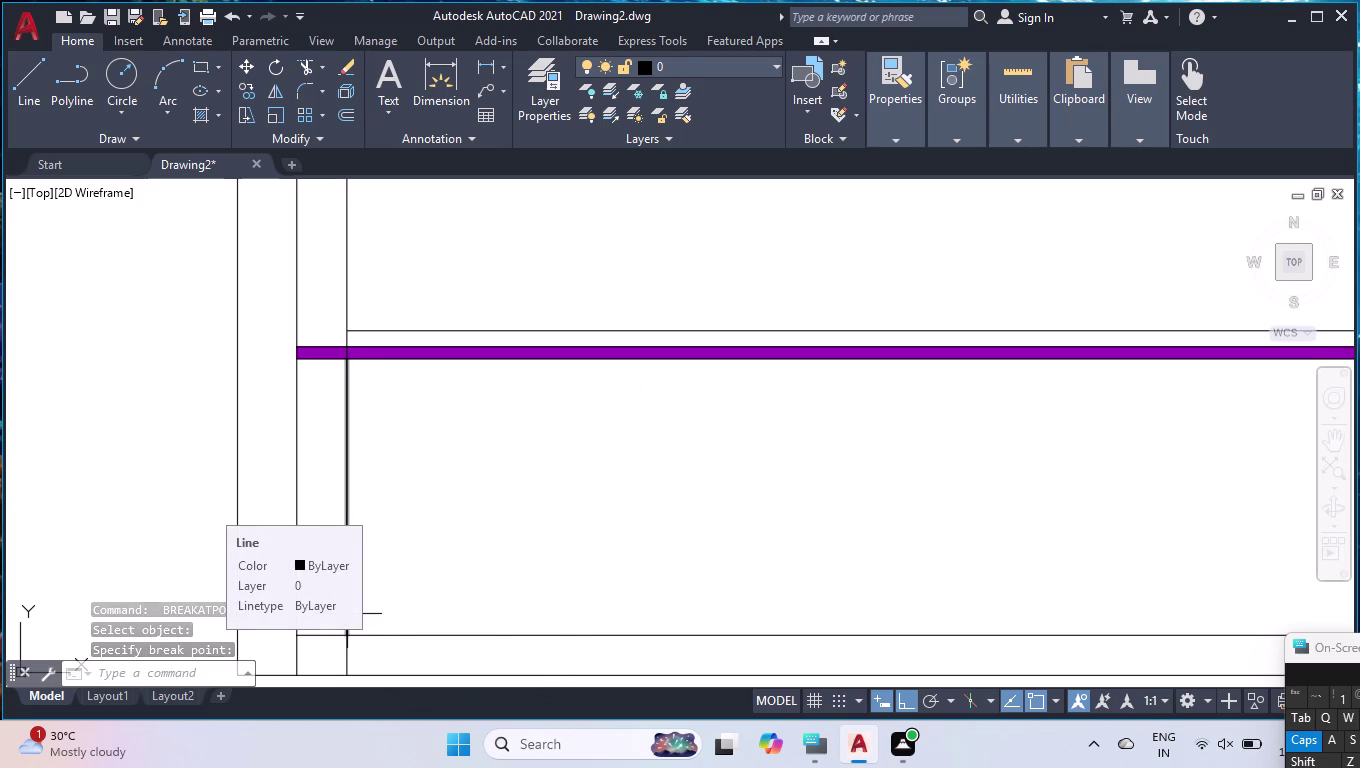
Offset the left inner vertical line 30 to the right.
text(OFF)
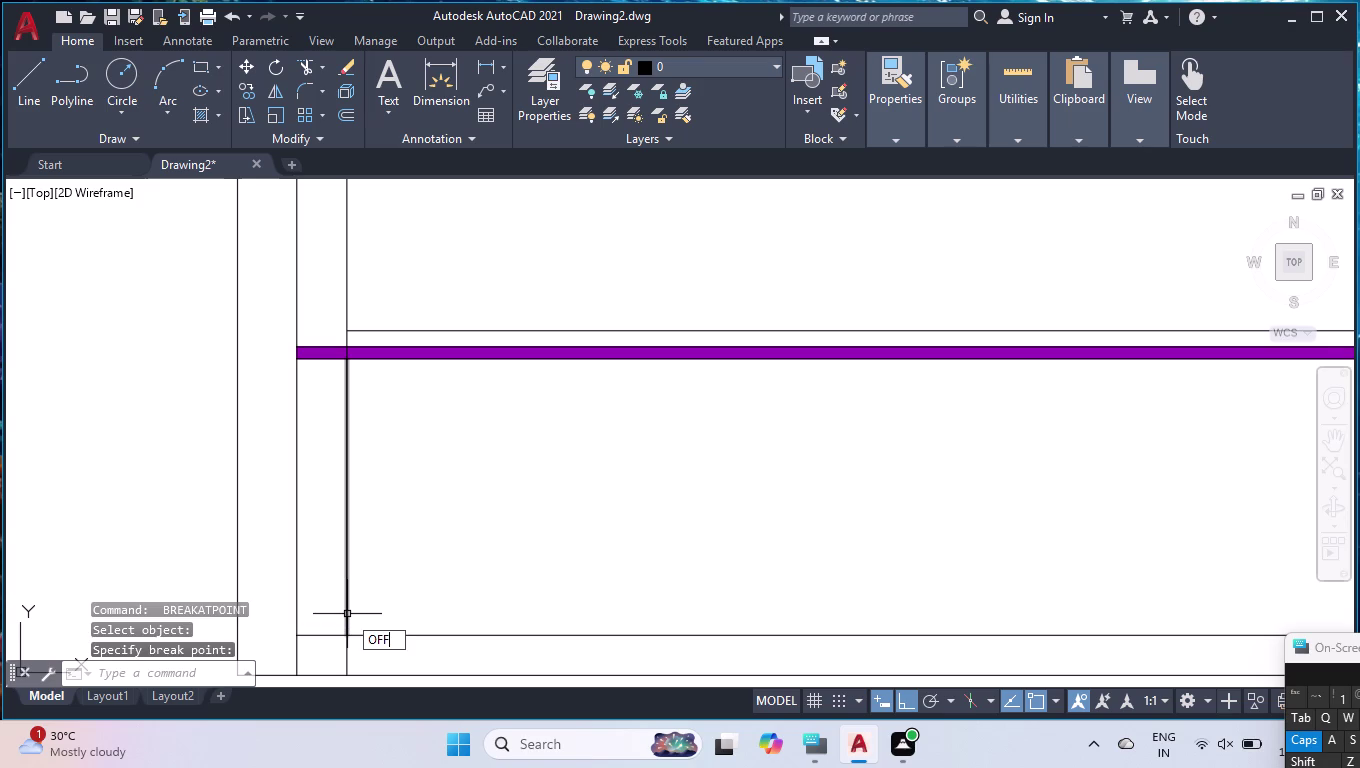
key(Return)
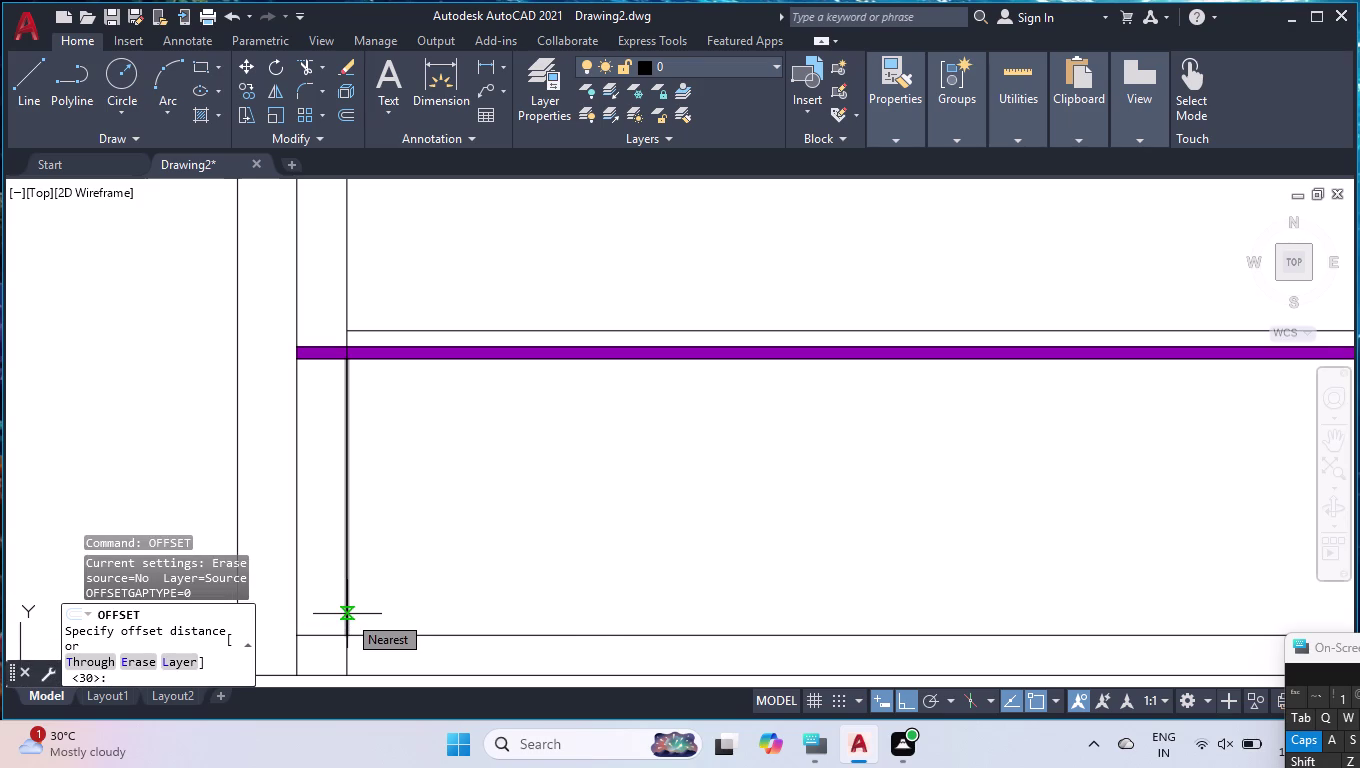
key(3)
key(0)
key(Return)
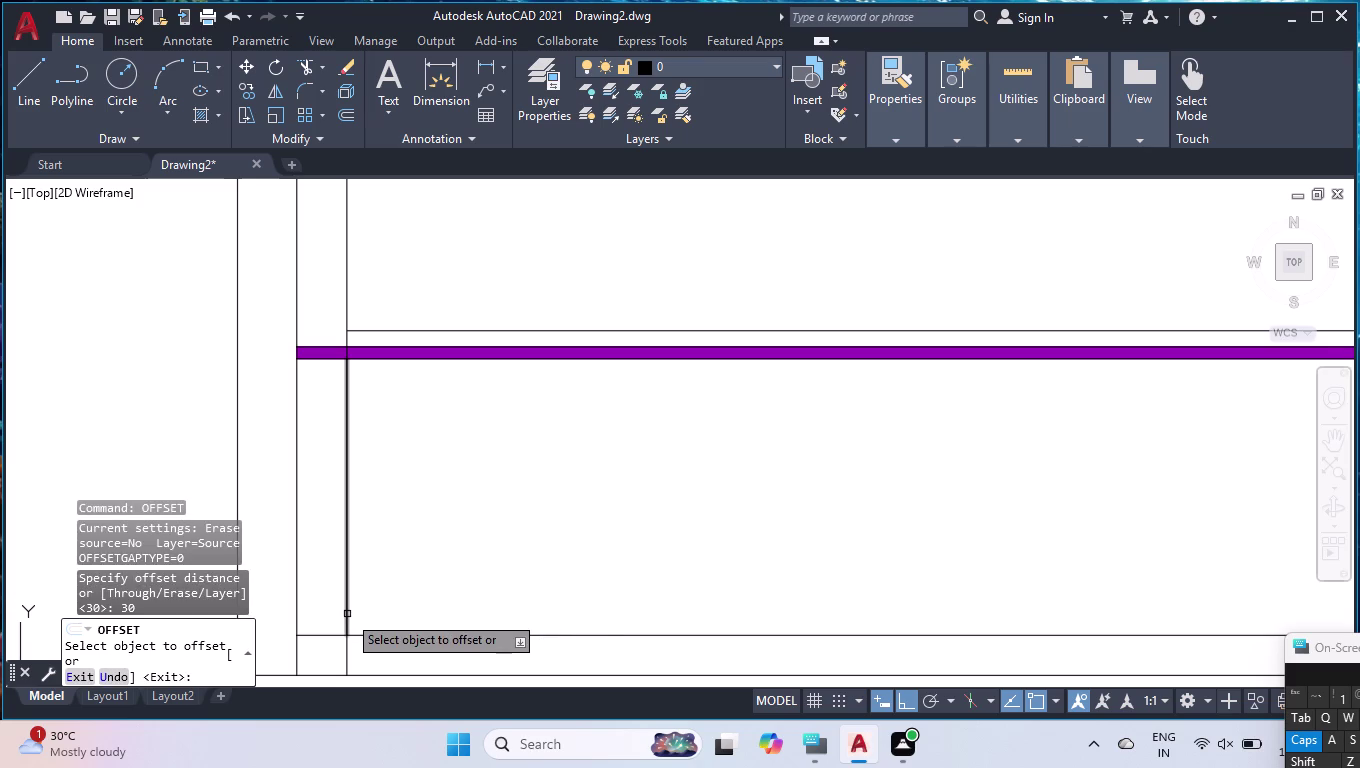
click(347, 614)
click(382, 593)
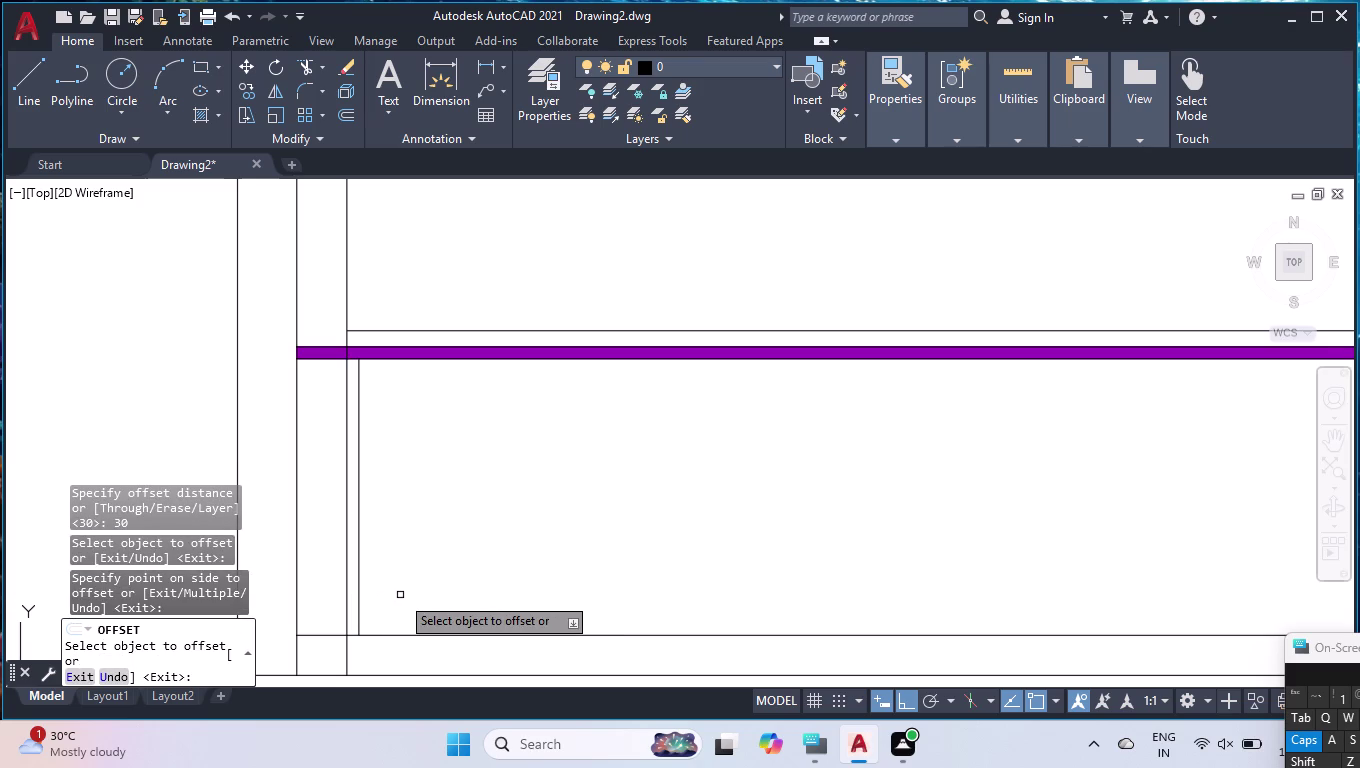
Add vertical partitions offset 850, 600 and 600 to the right.
click(360, 515)
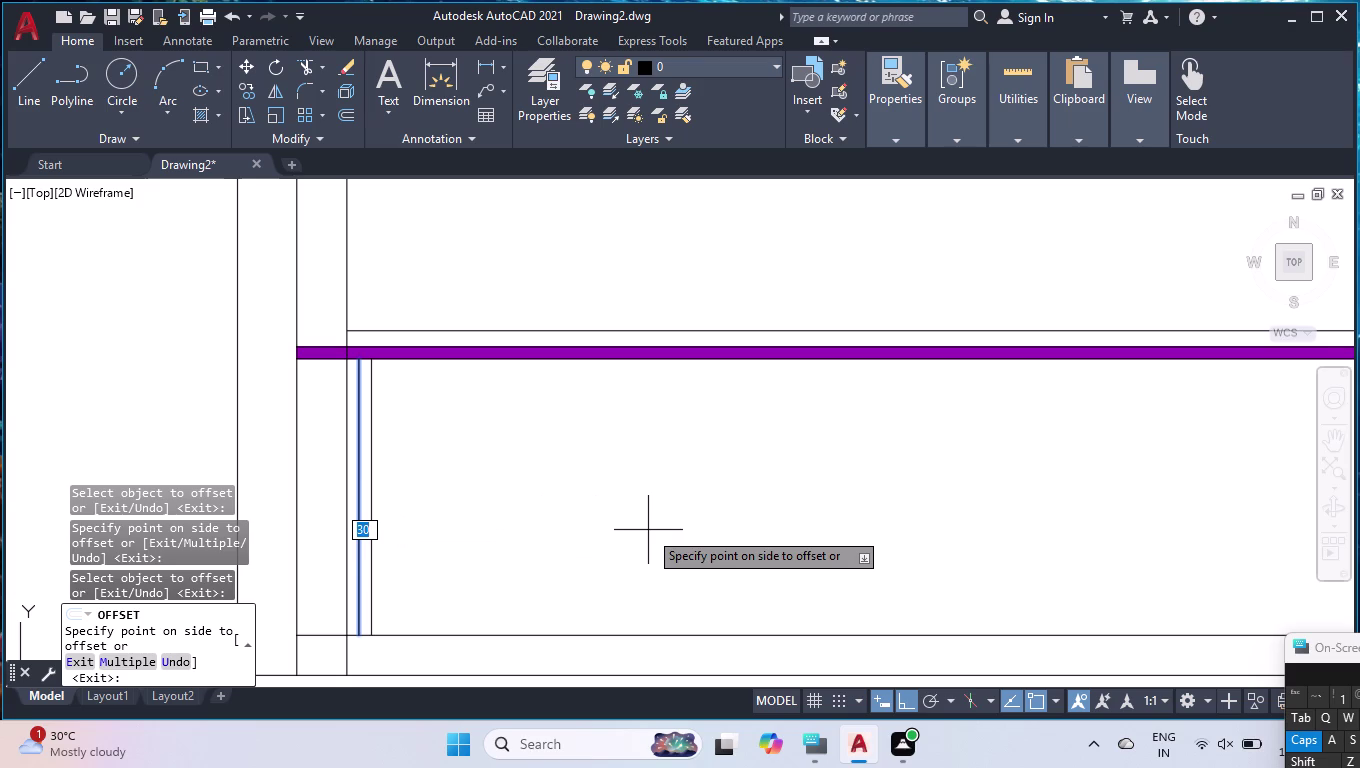
text(850)
key(Return)
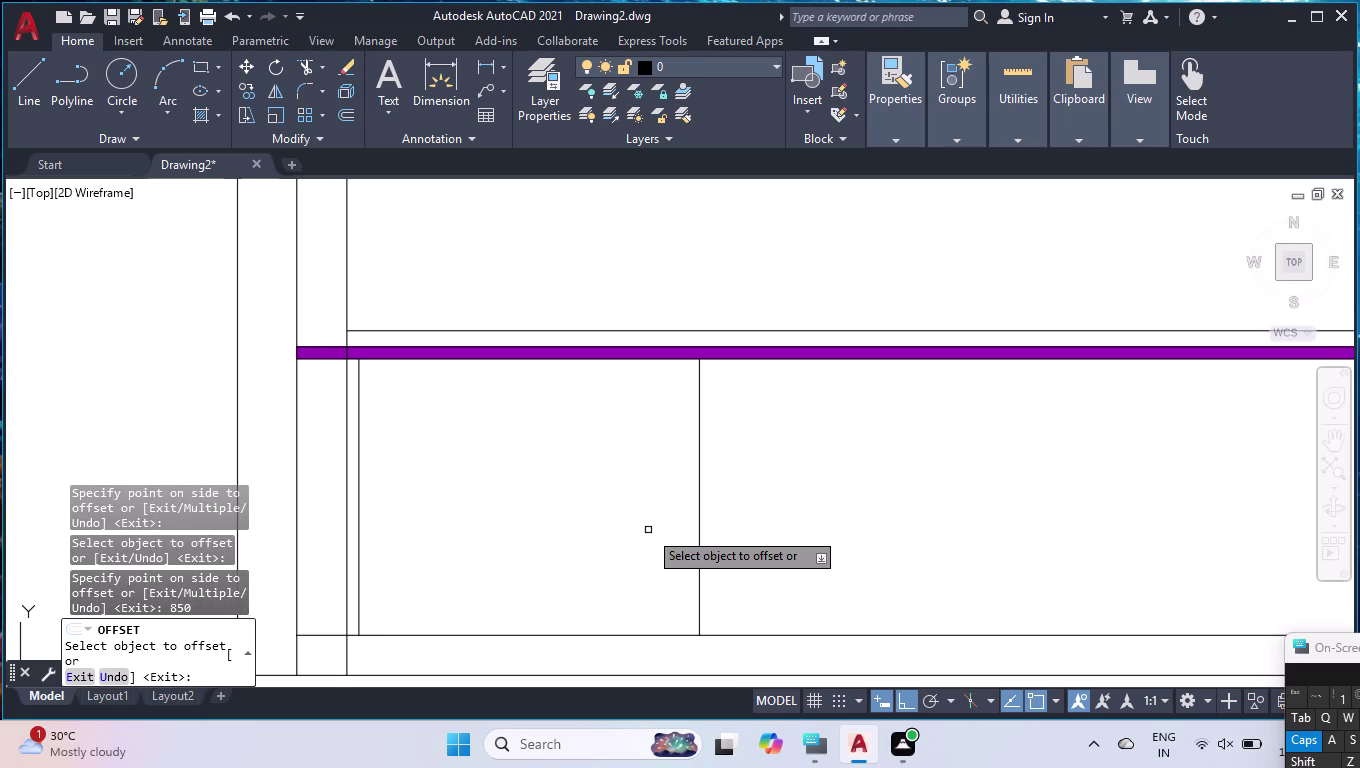
click(698, 496)
text(6)
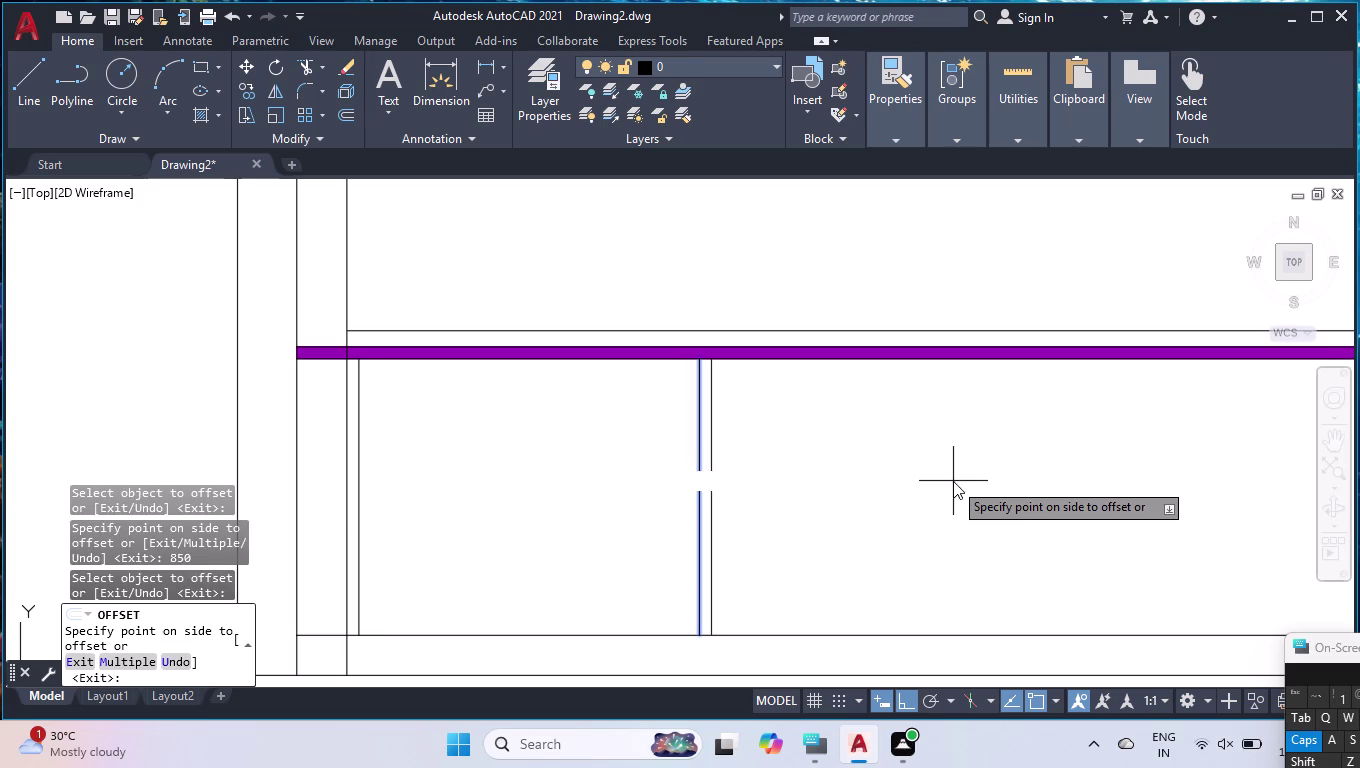
text(00)
key(Return)
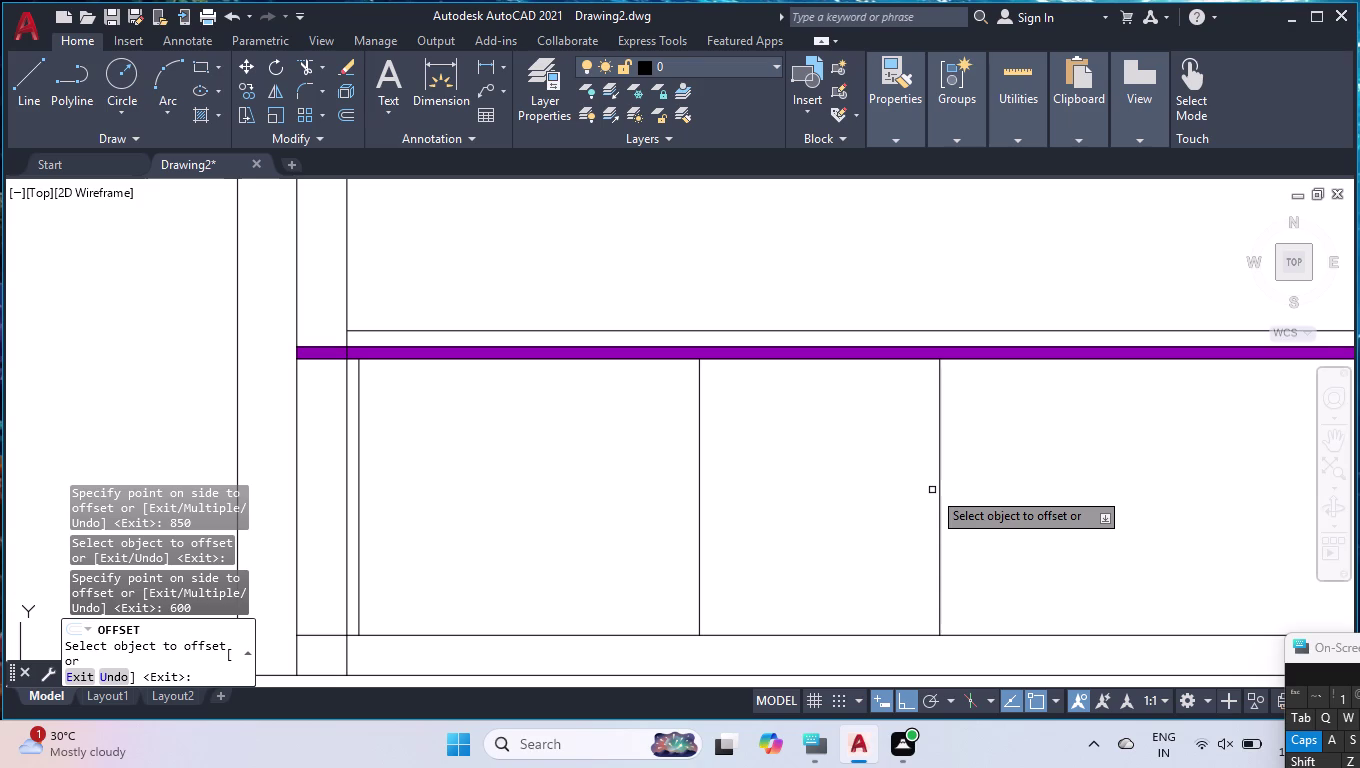
click(942, 487)
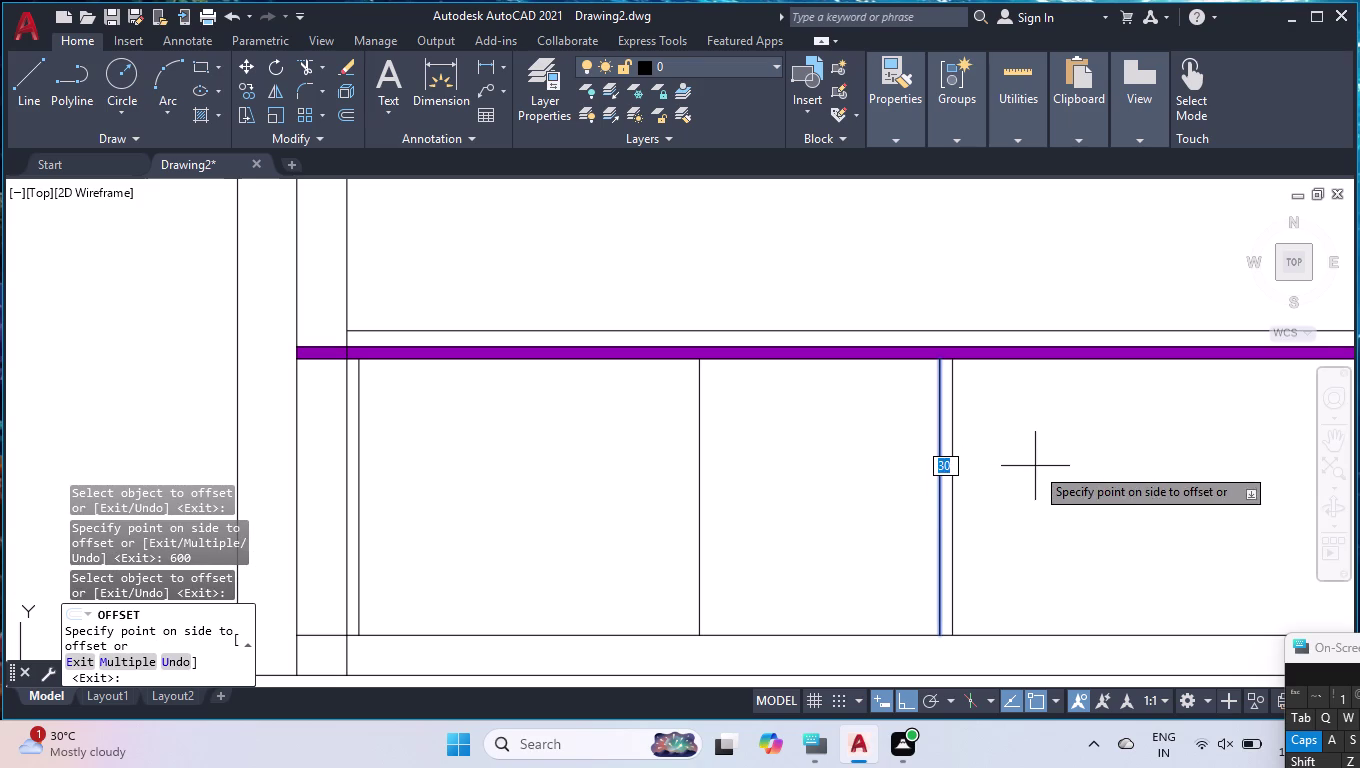
text(600)
key(Return)
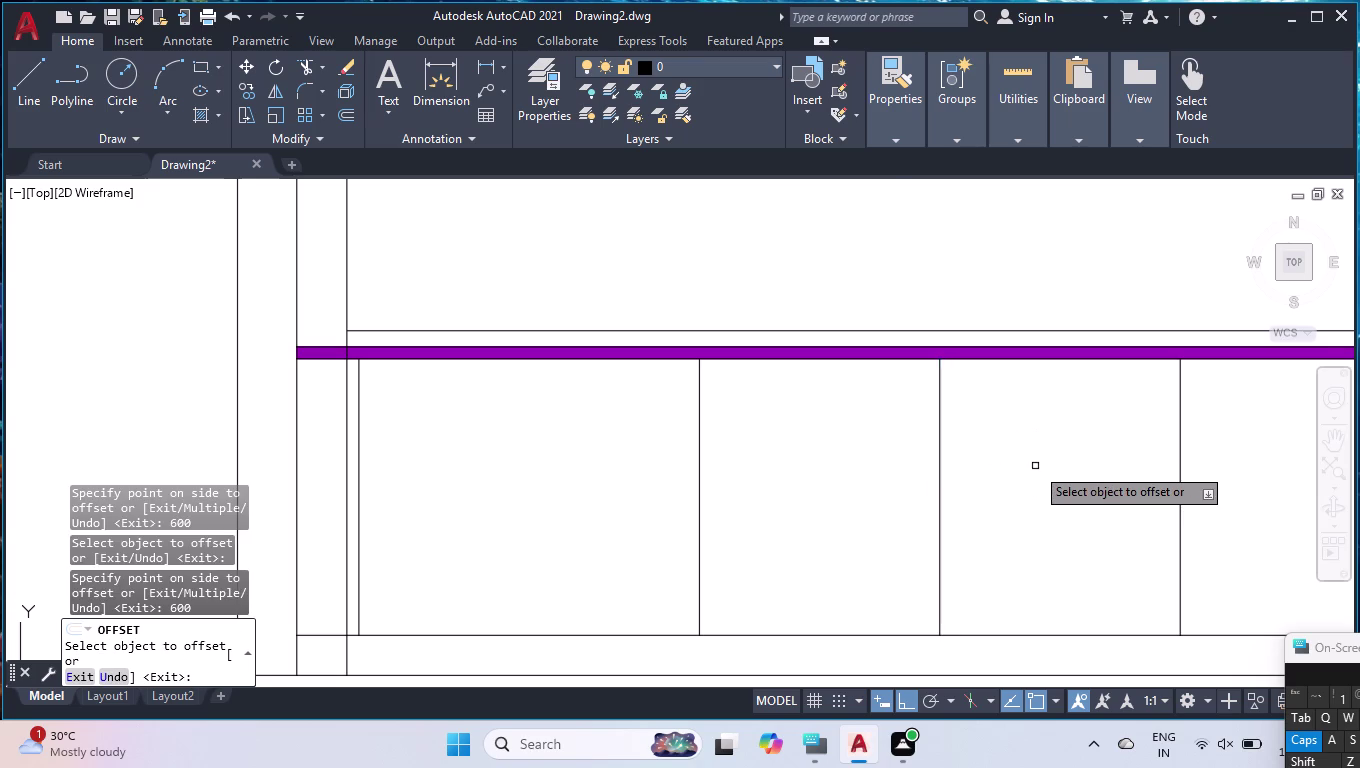
scroll(down, 3)
scroll(up, 3)
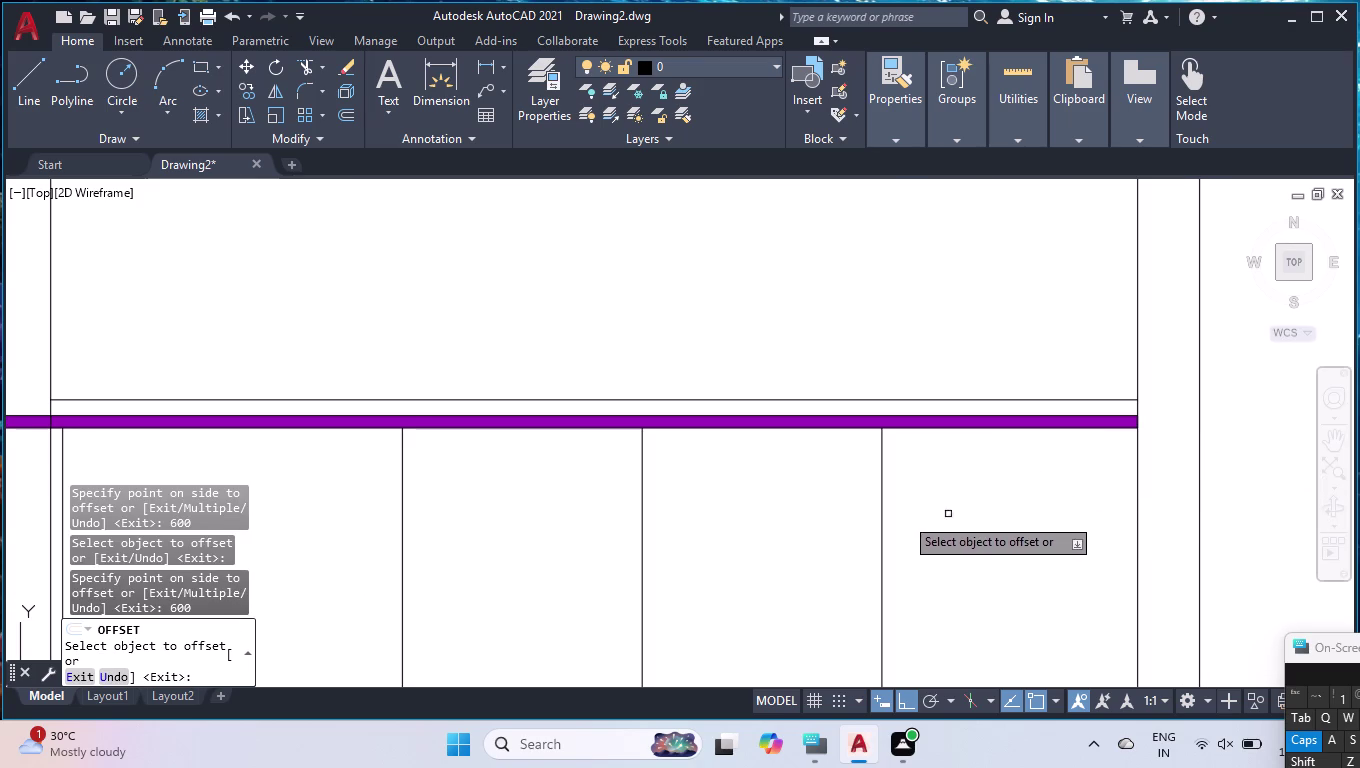
Add partitions offset 200 and then 400 further right, ending the offset.
click(881, 522)
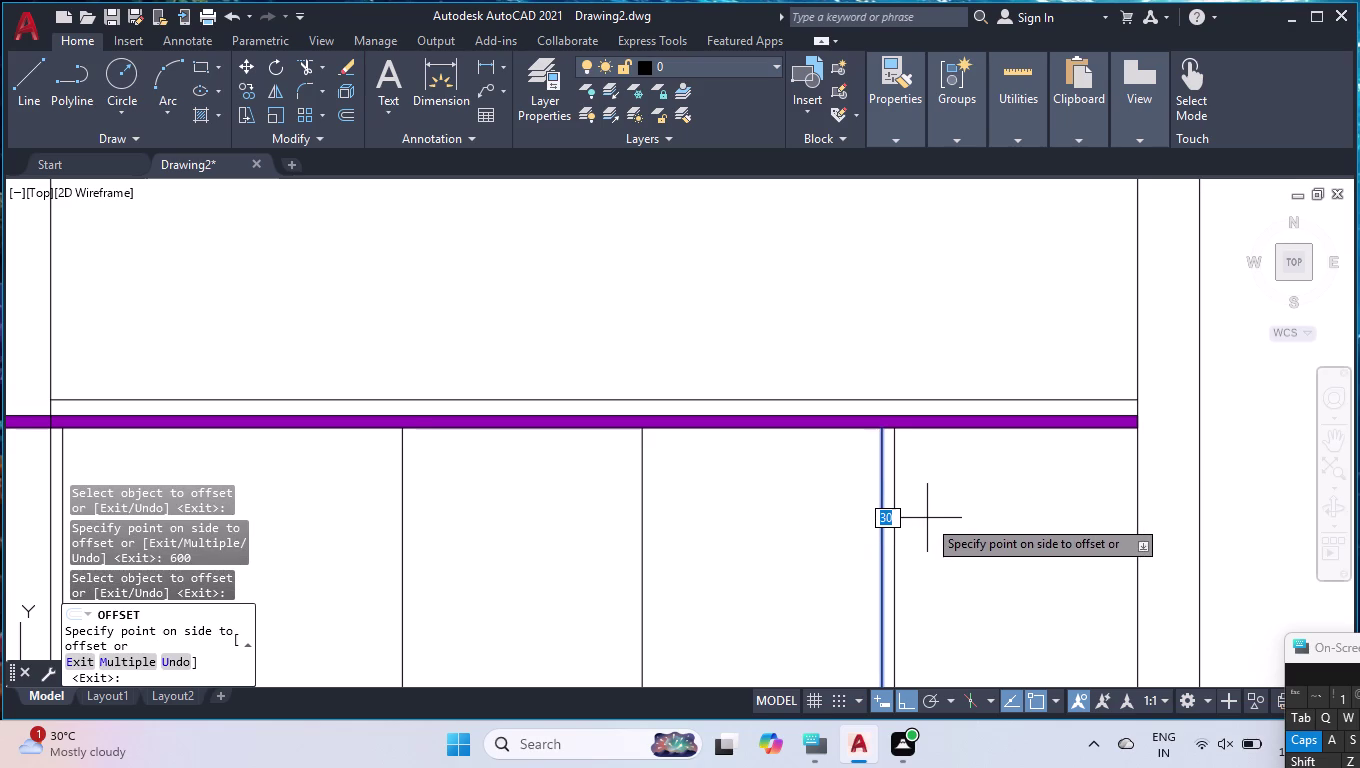
key(2)
text(00)
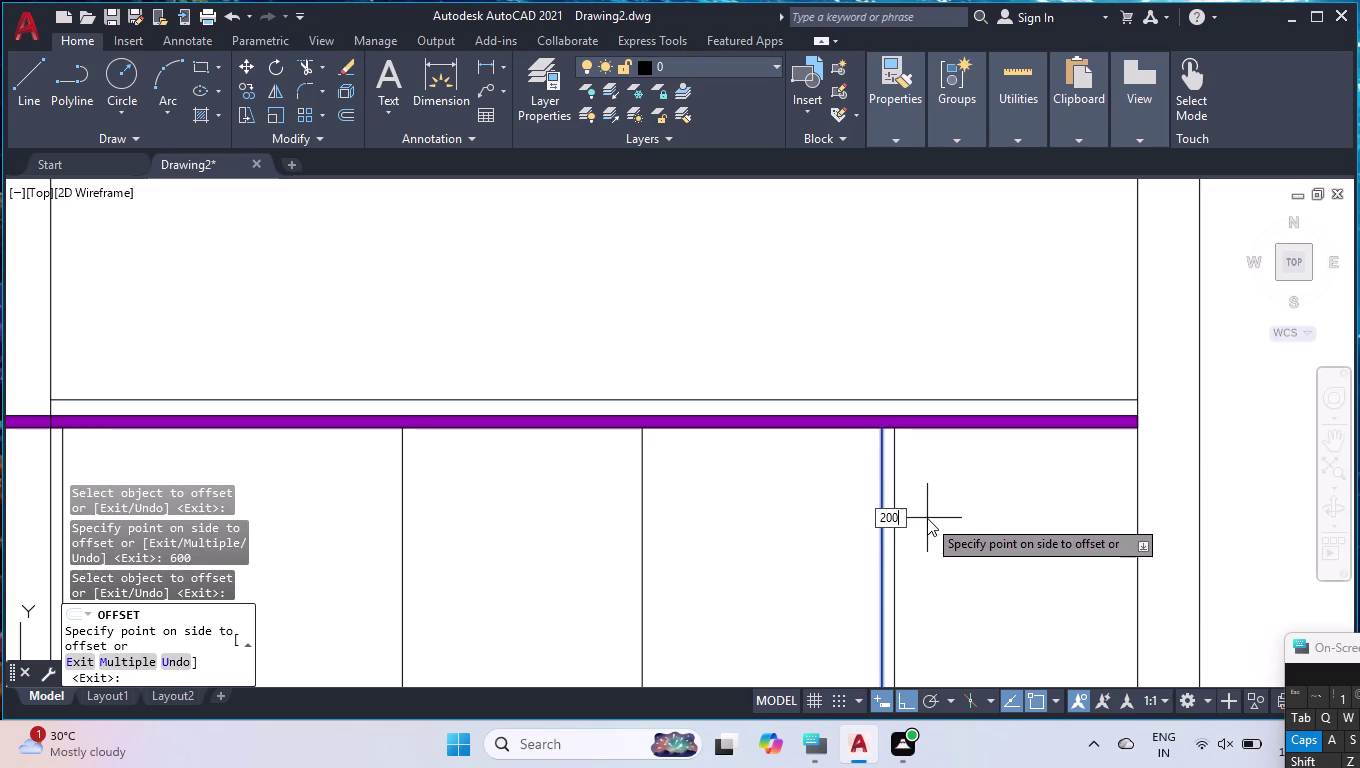
key(Return)
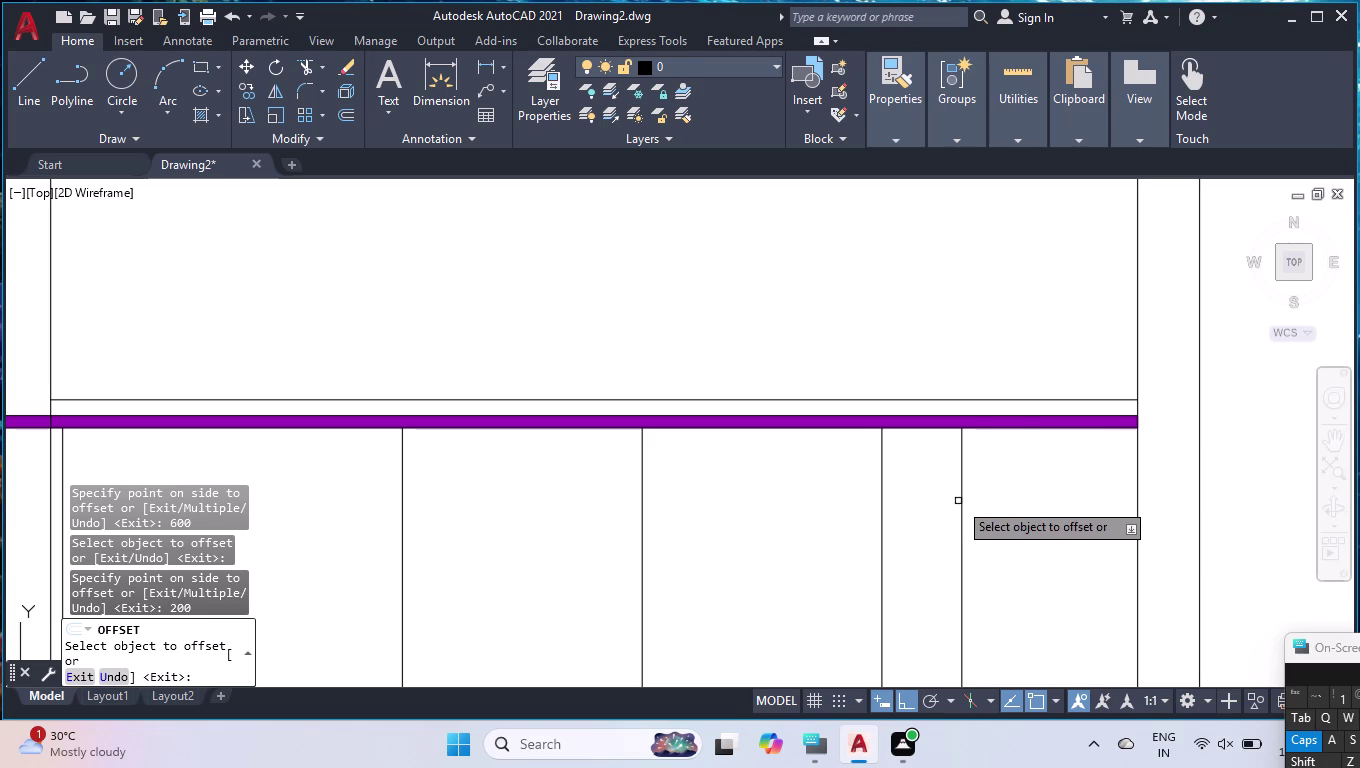
click(961, 501)
text(4)
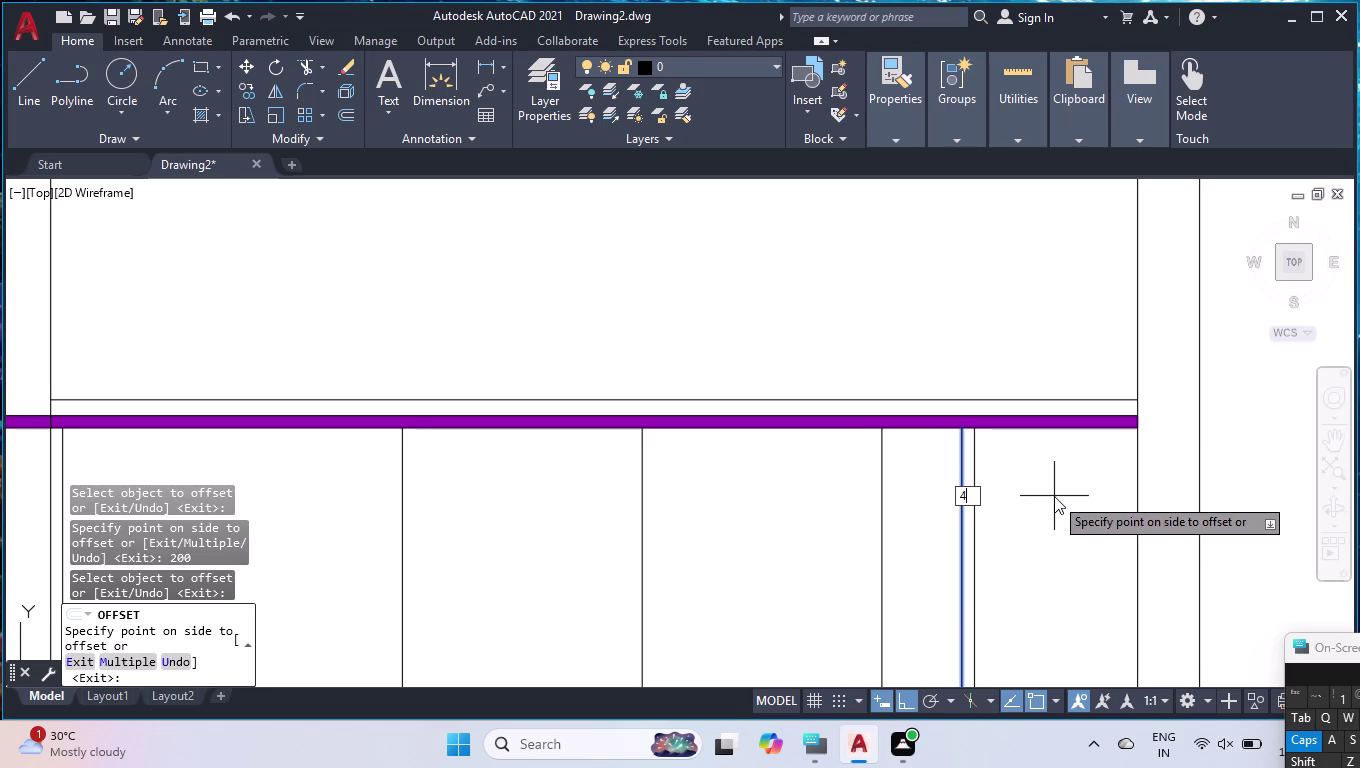
text(00)
key(Return)
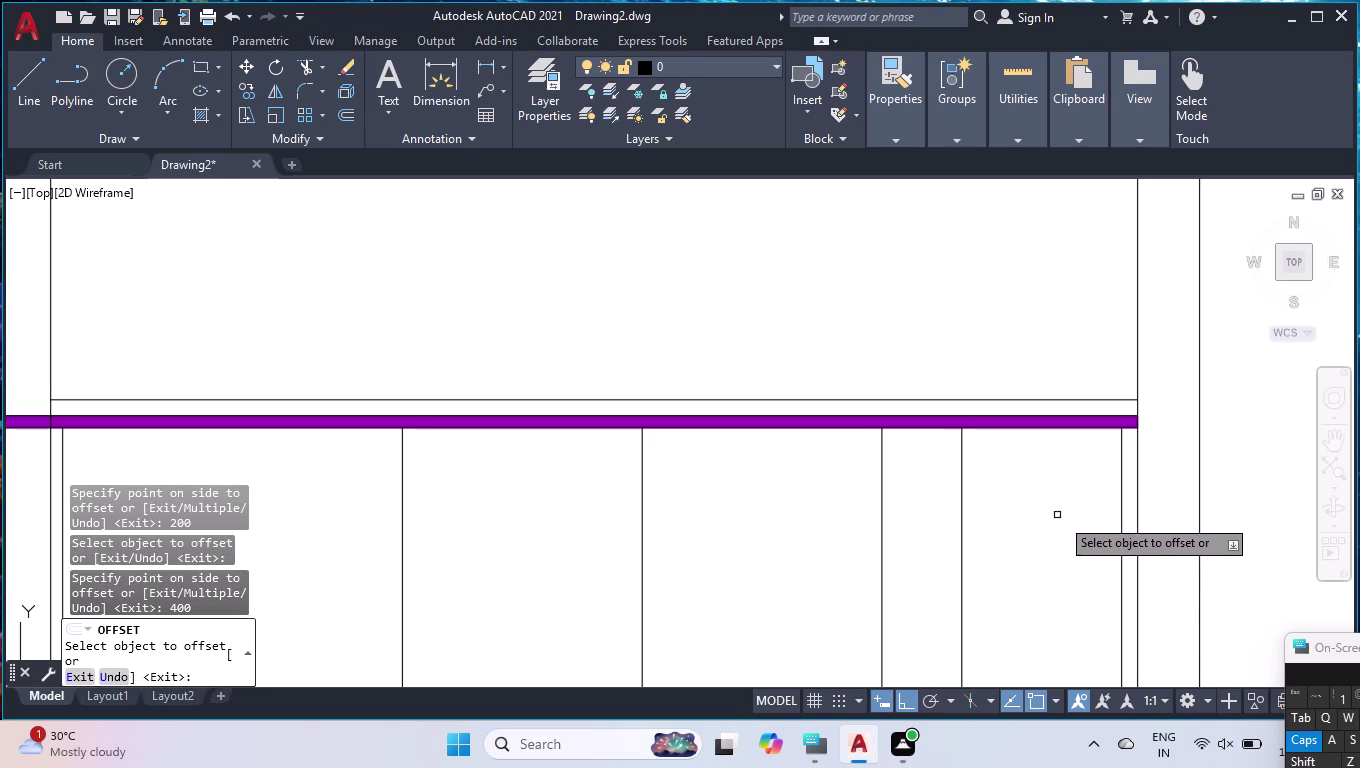
key(Escape)
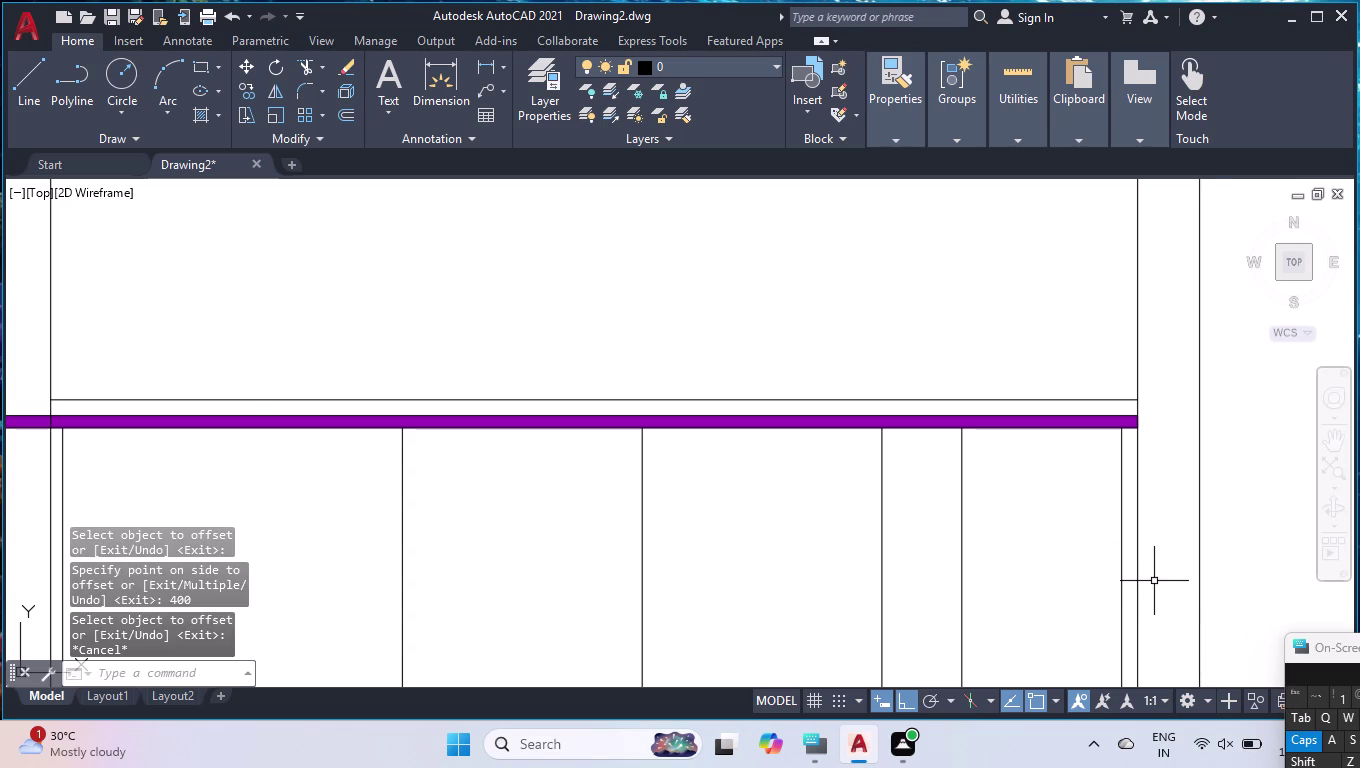
text(MEAS)
key(Return)
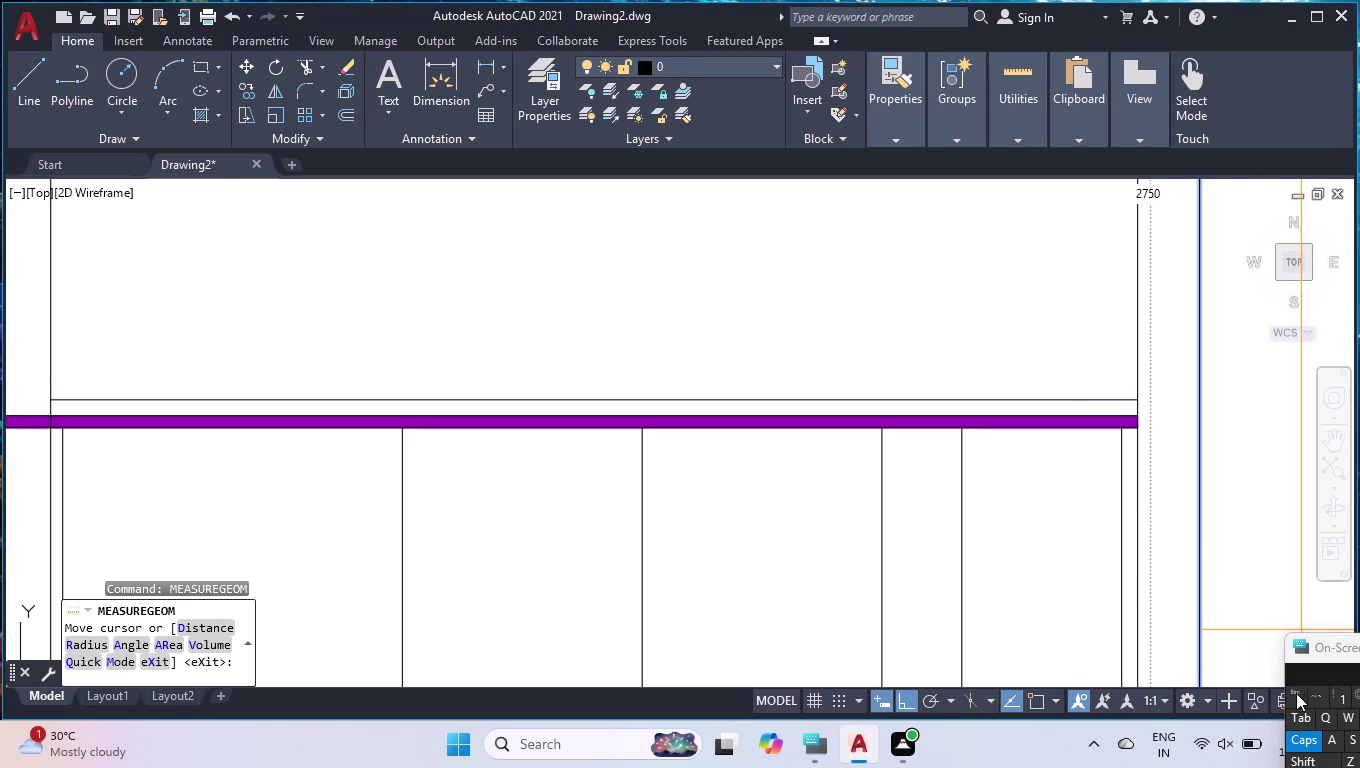
key(Escape)
scroll(down, 3)
scroll(up, 3)
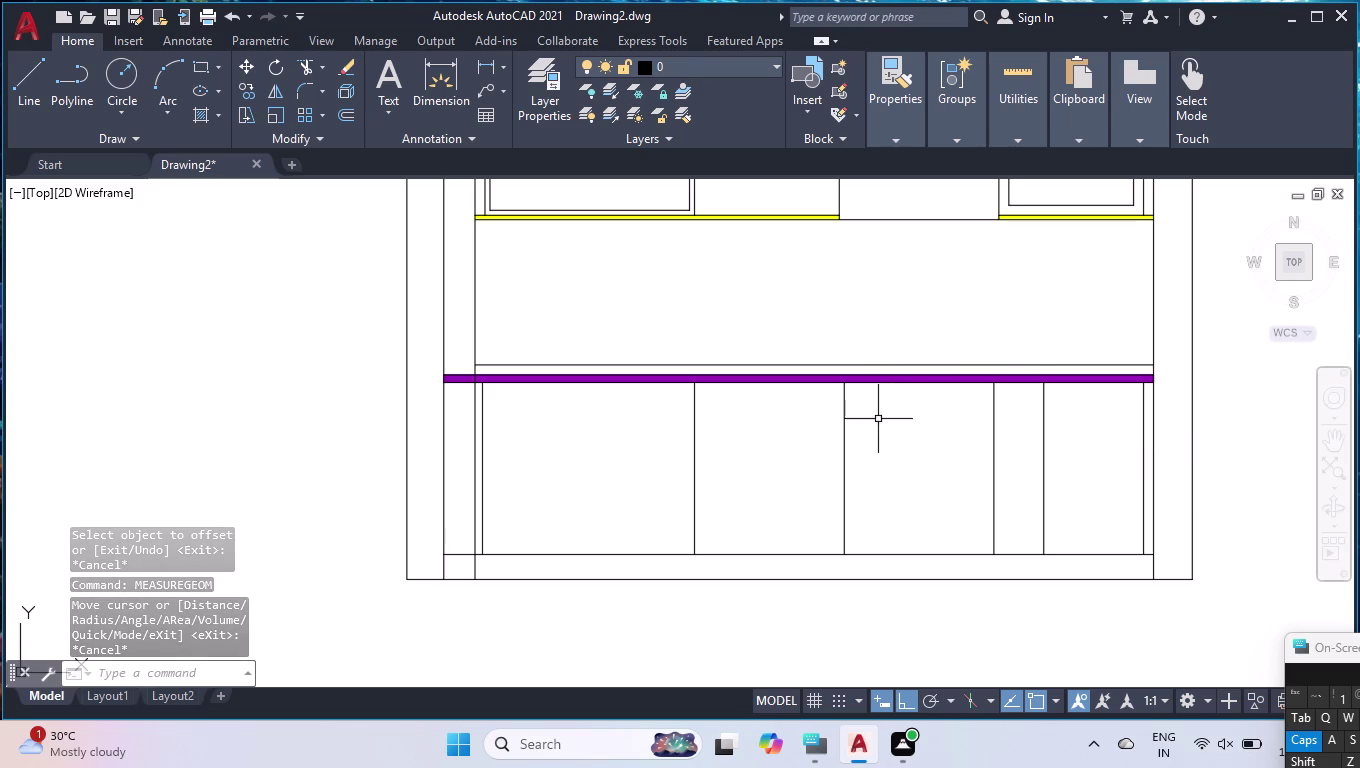
scroll(up, 3)
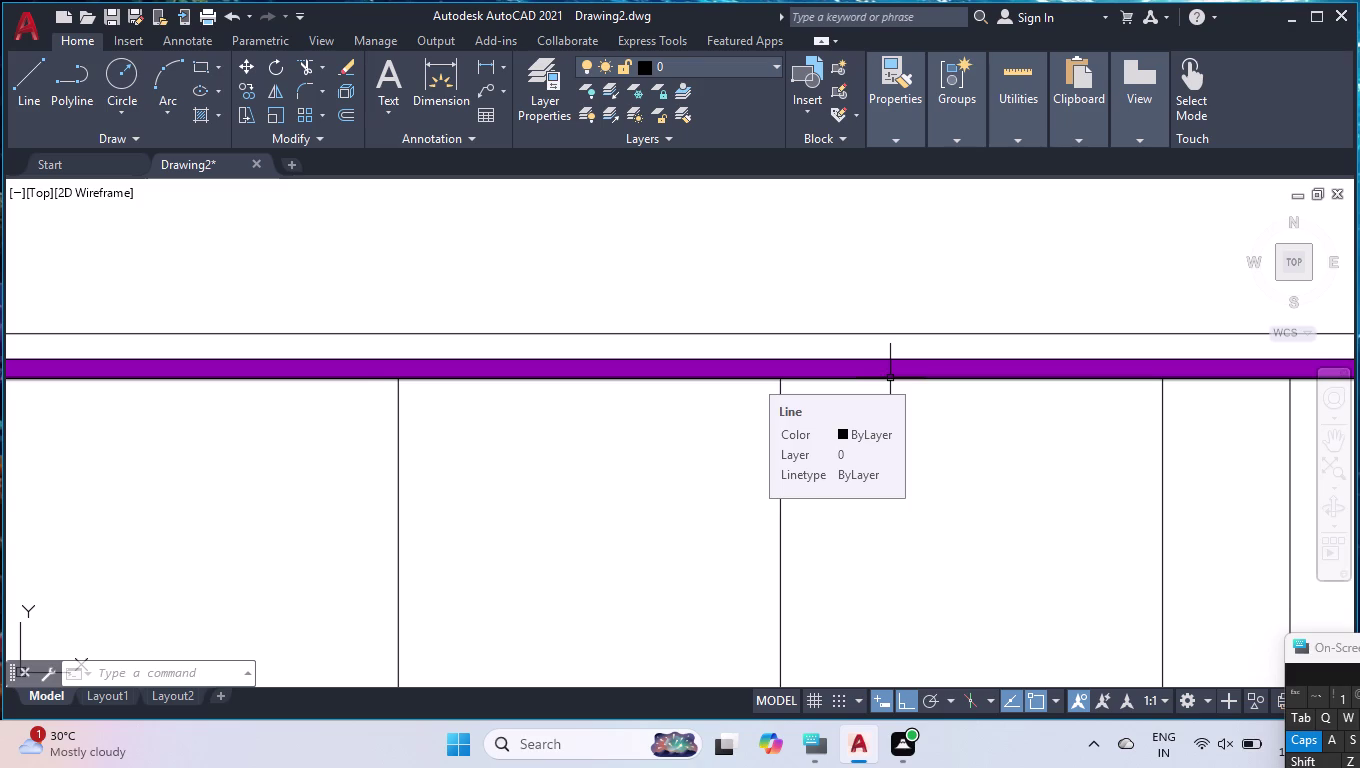
click(890, 378)
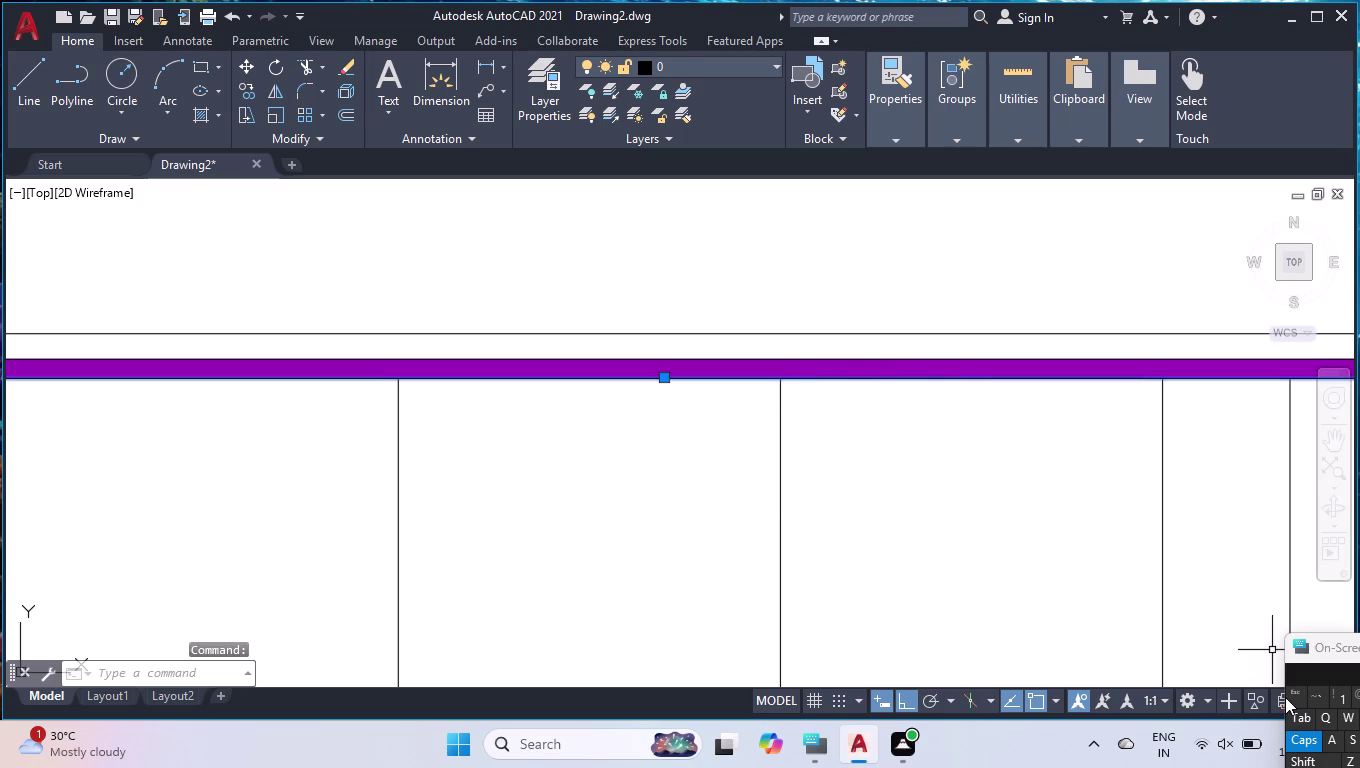
key(Escape)
scroll(down, 3)
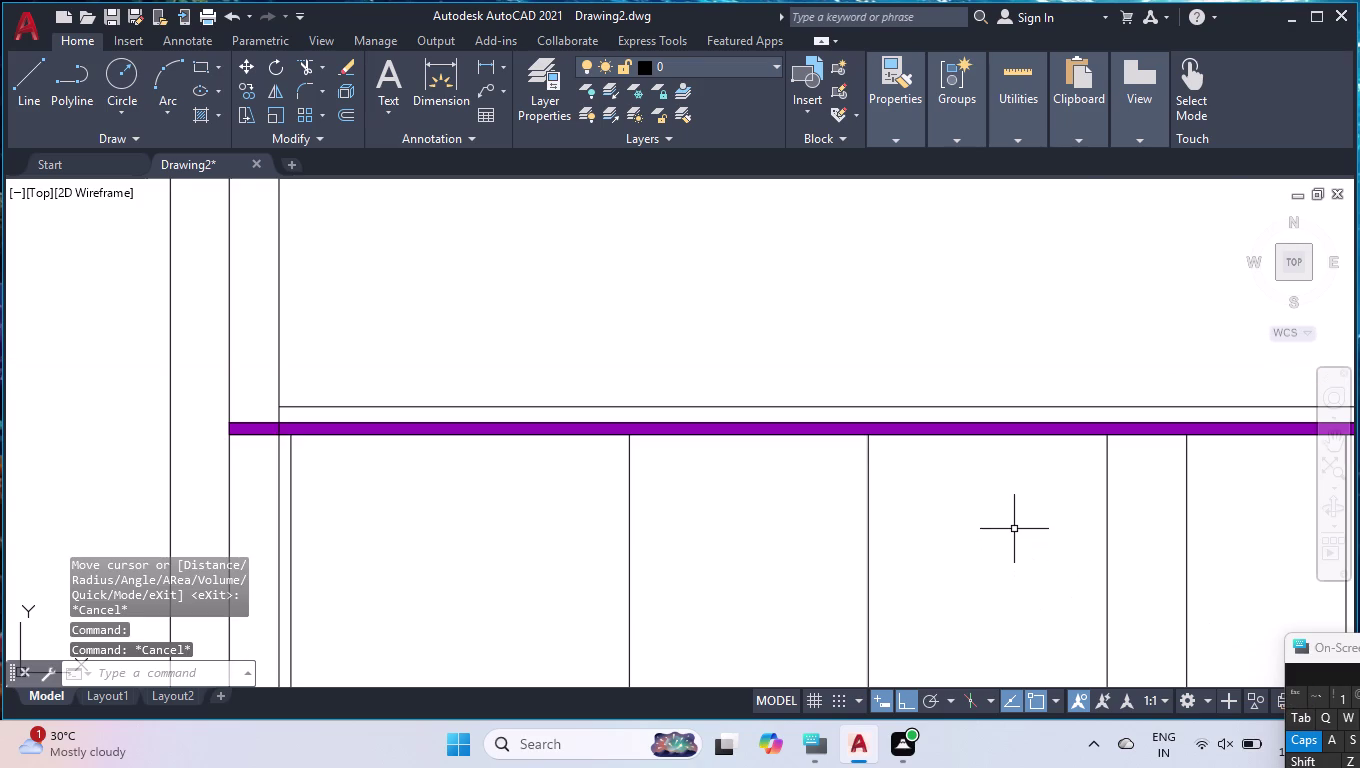
scroll(down, 3)
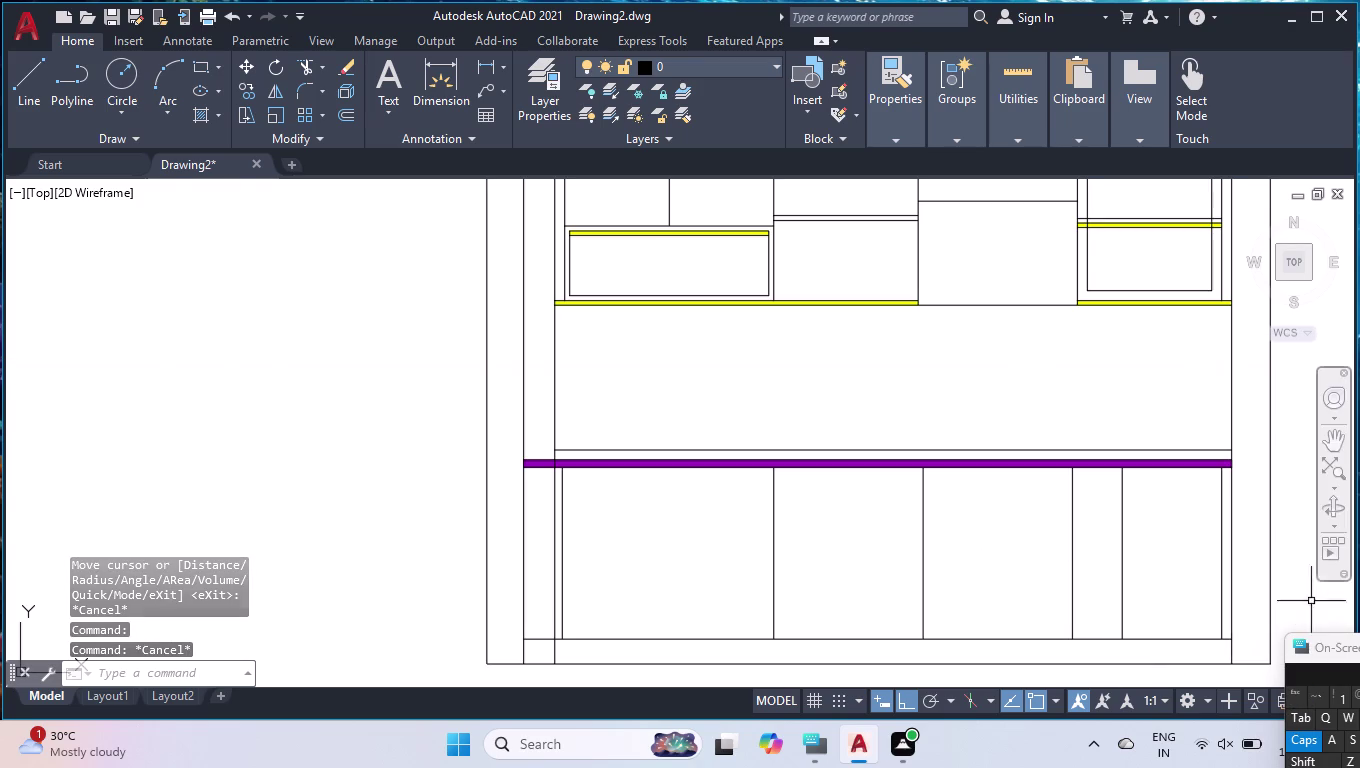
scroll(up, 3)
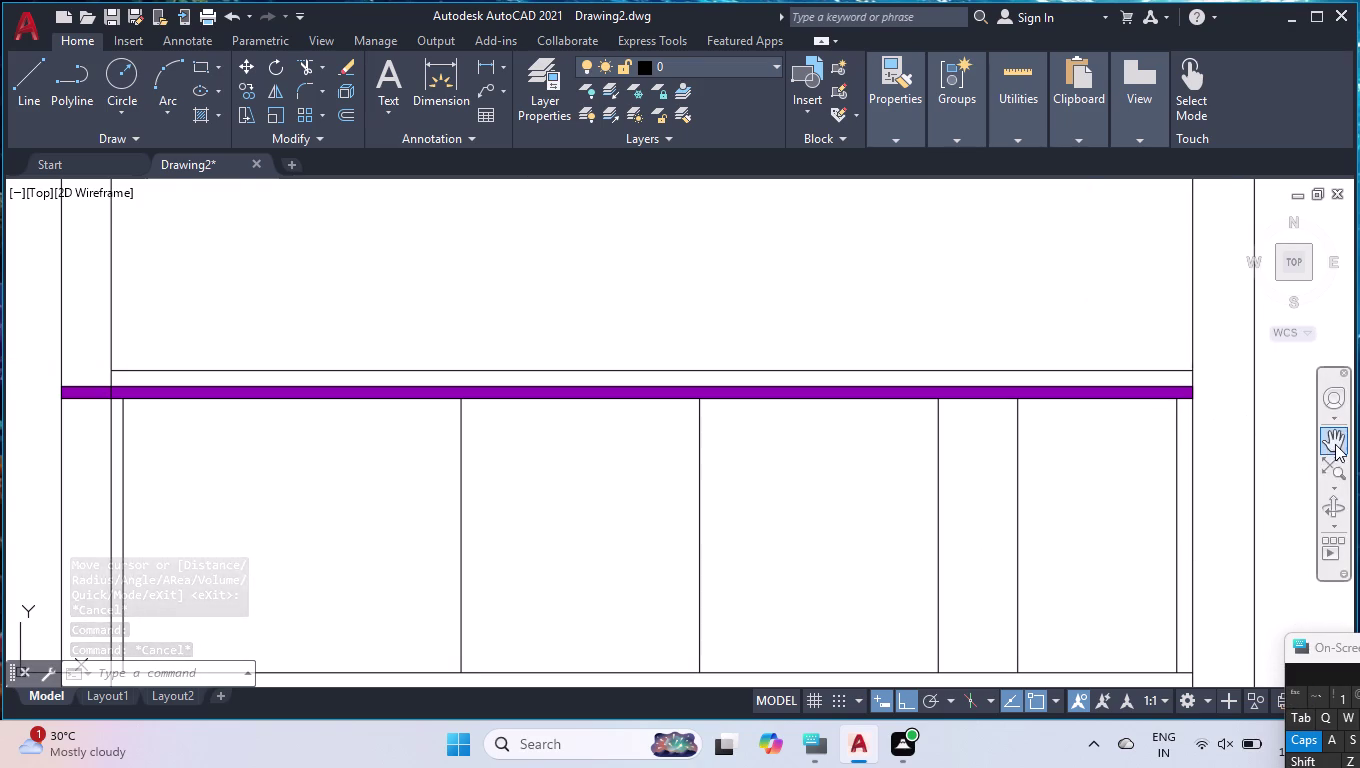
click(1335, 444)
drag(1184, 473, 1231, 366)
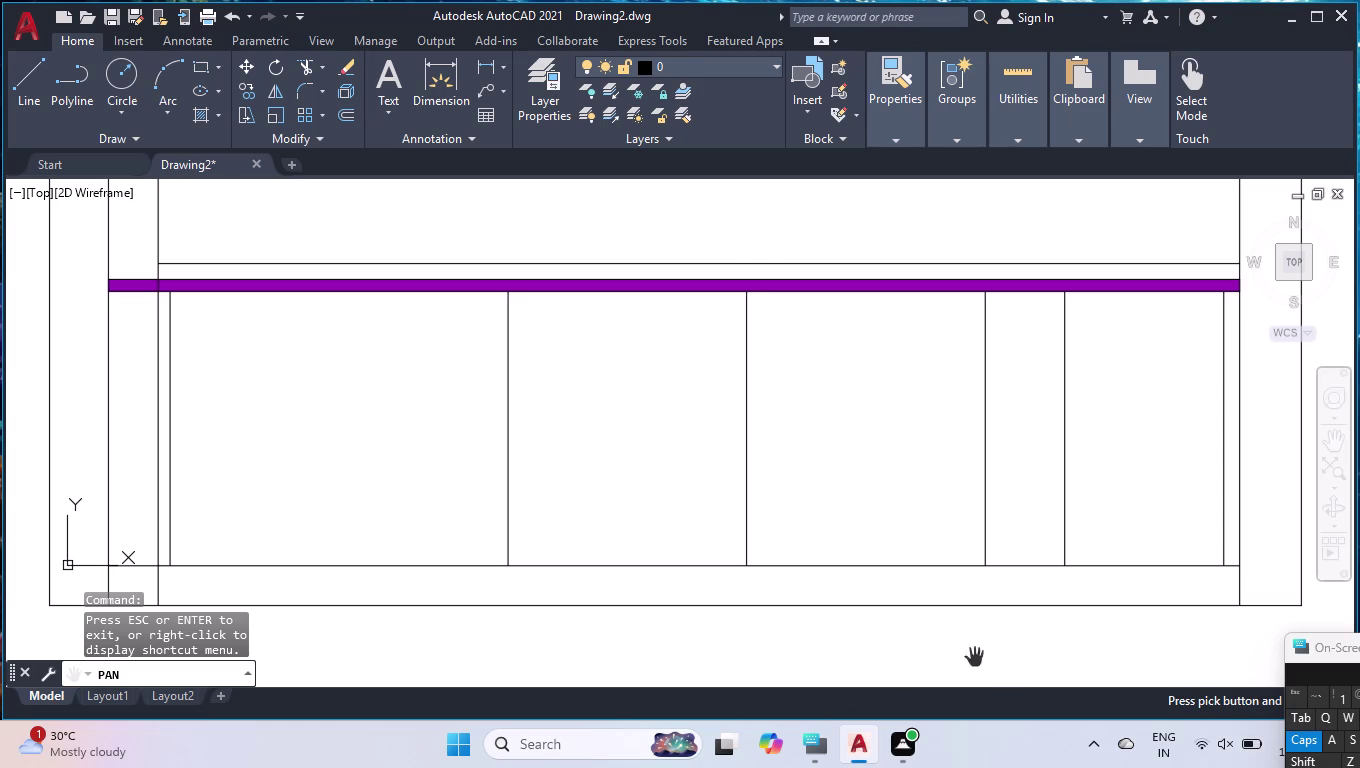
key(Escape)
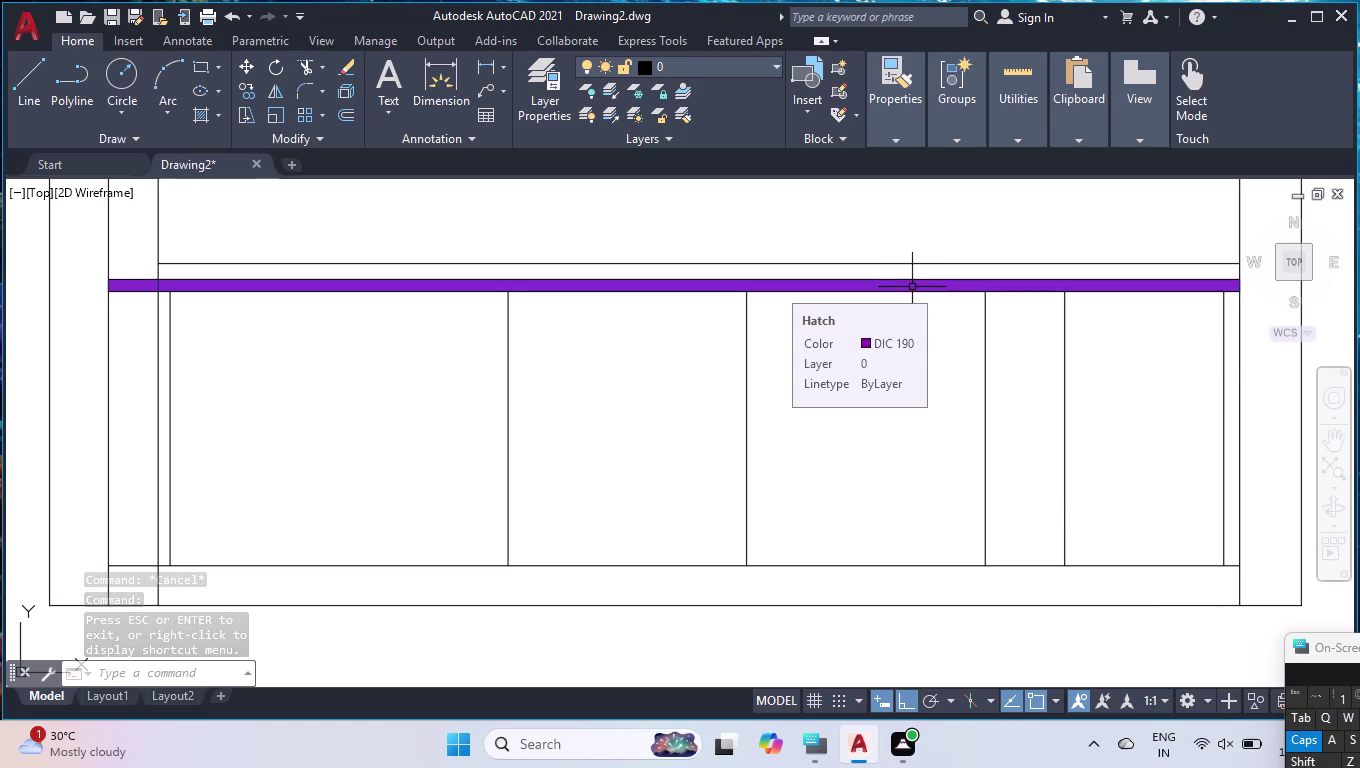
scroll(up, 3)
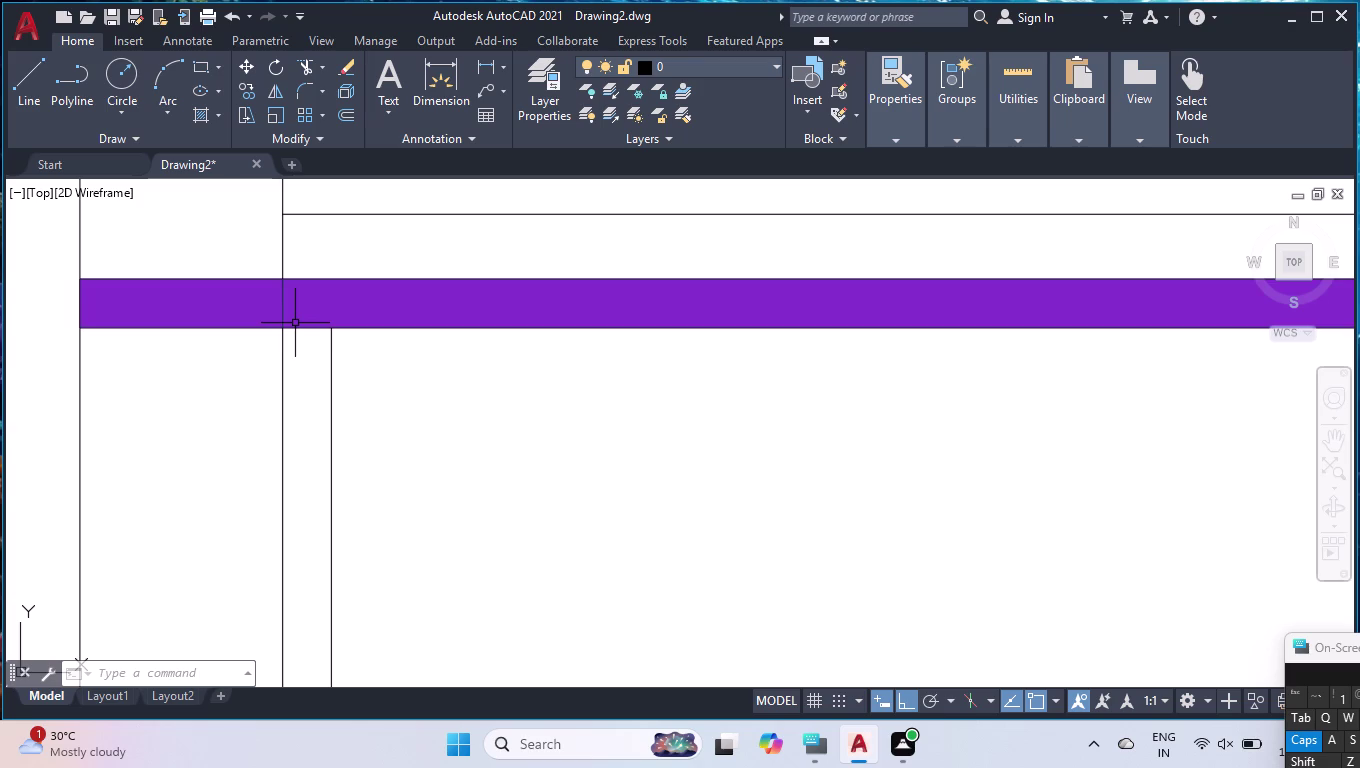
text(TR)
key(Return)
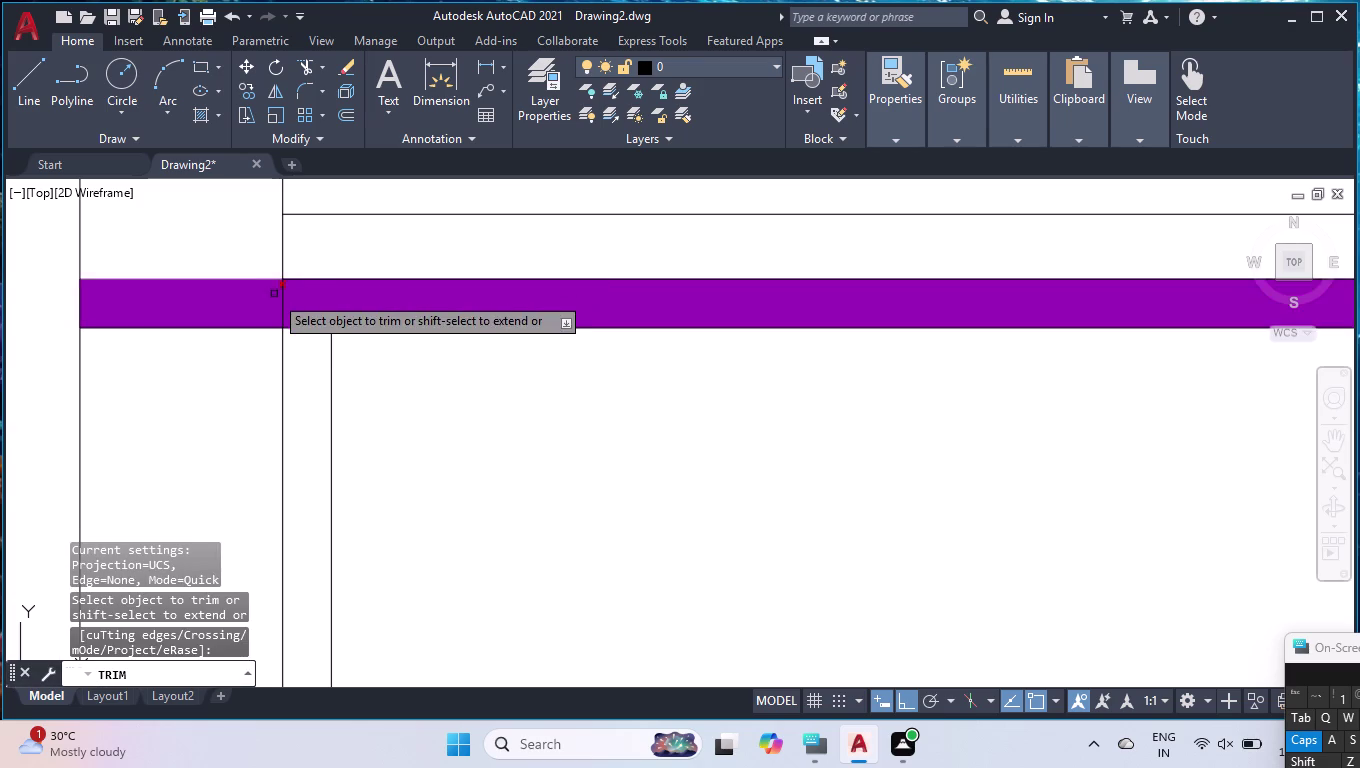
scroll(up, 3)
click(288, 283)
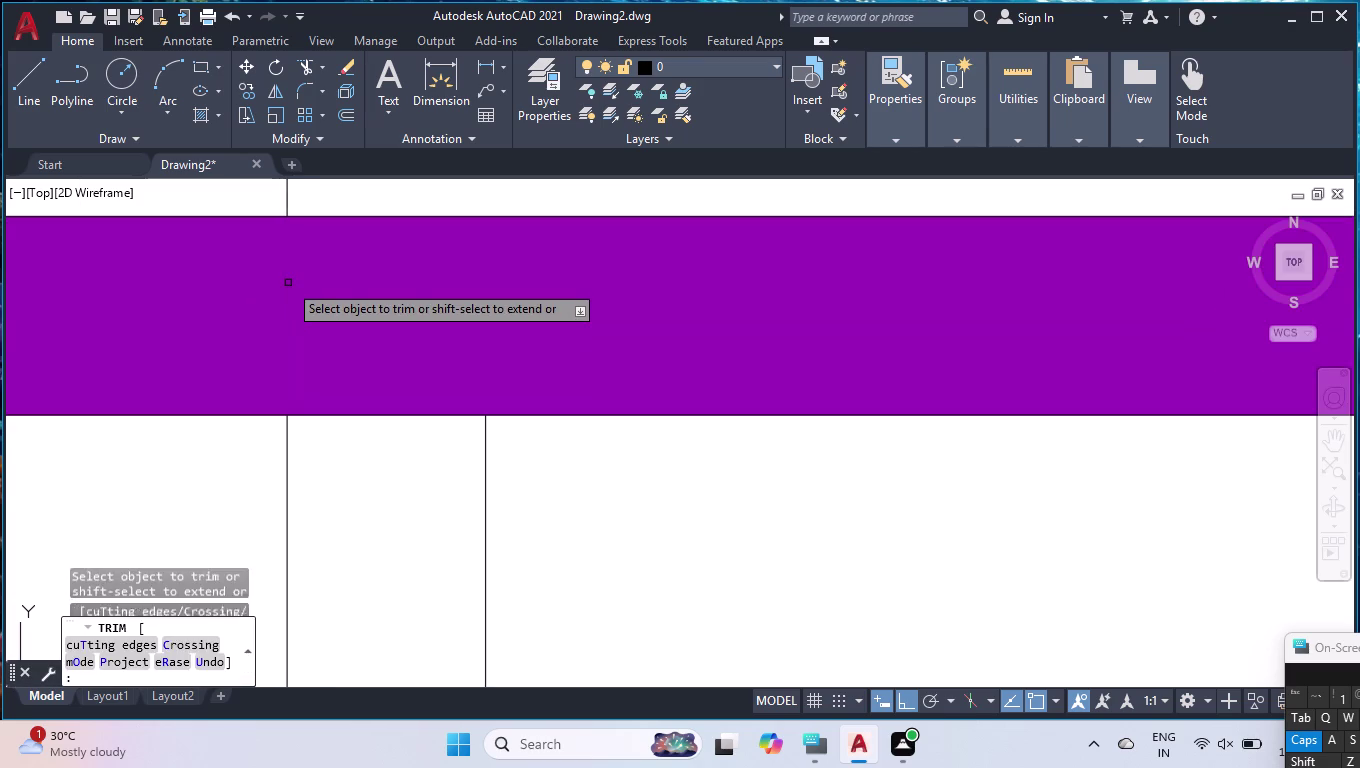
key(Escape)
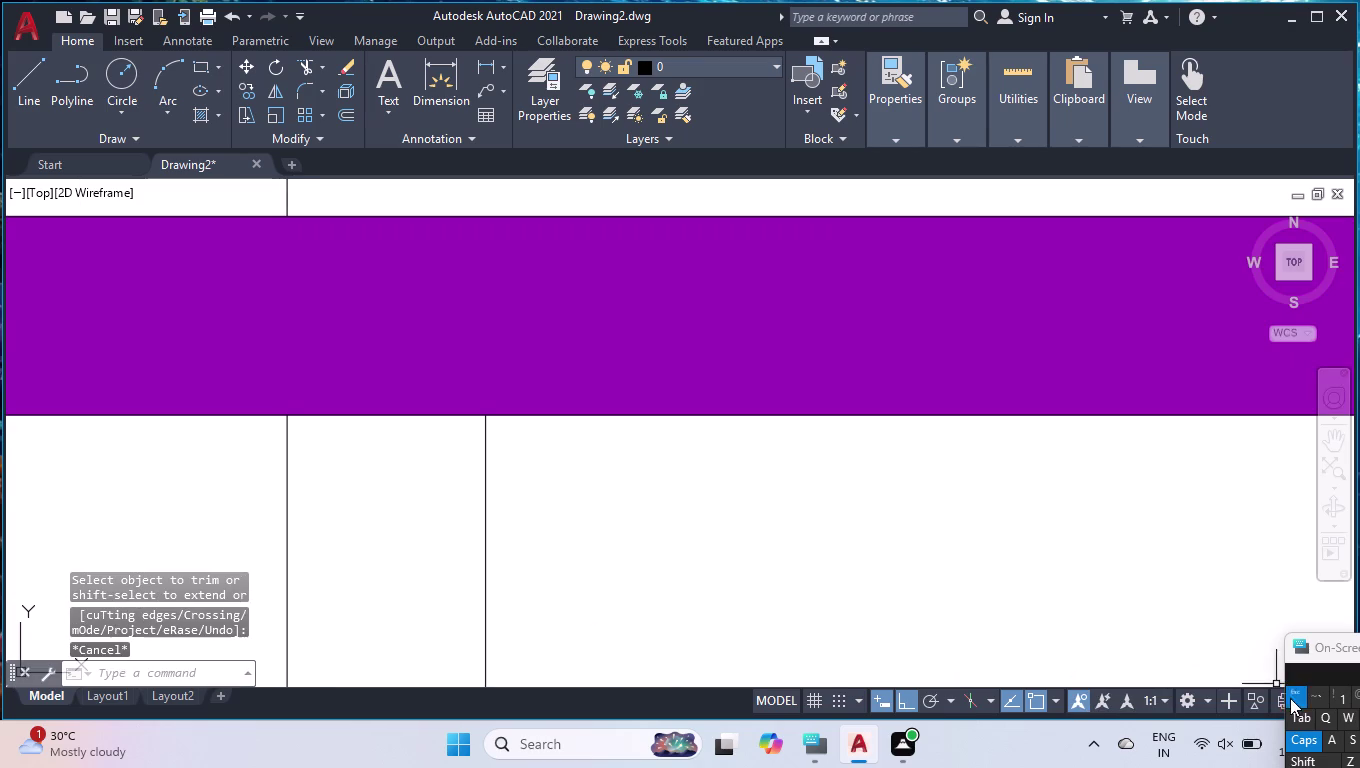
scroll(down, 3)
scroll(down, 3)
scroll(down, 3)
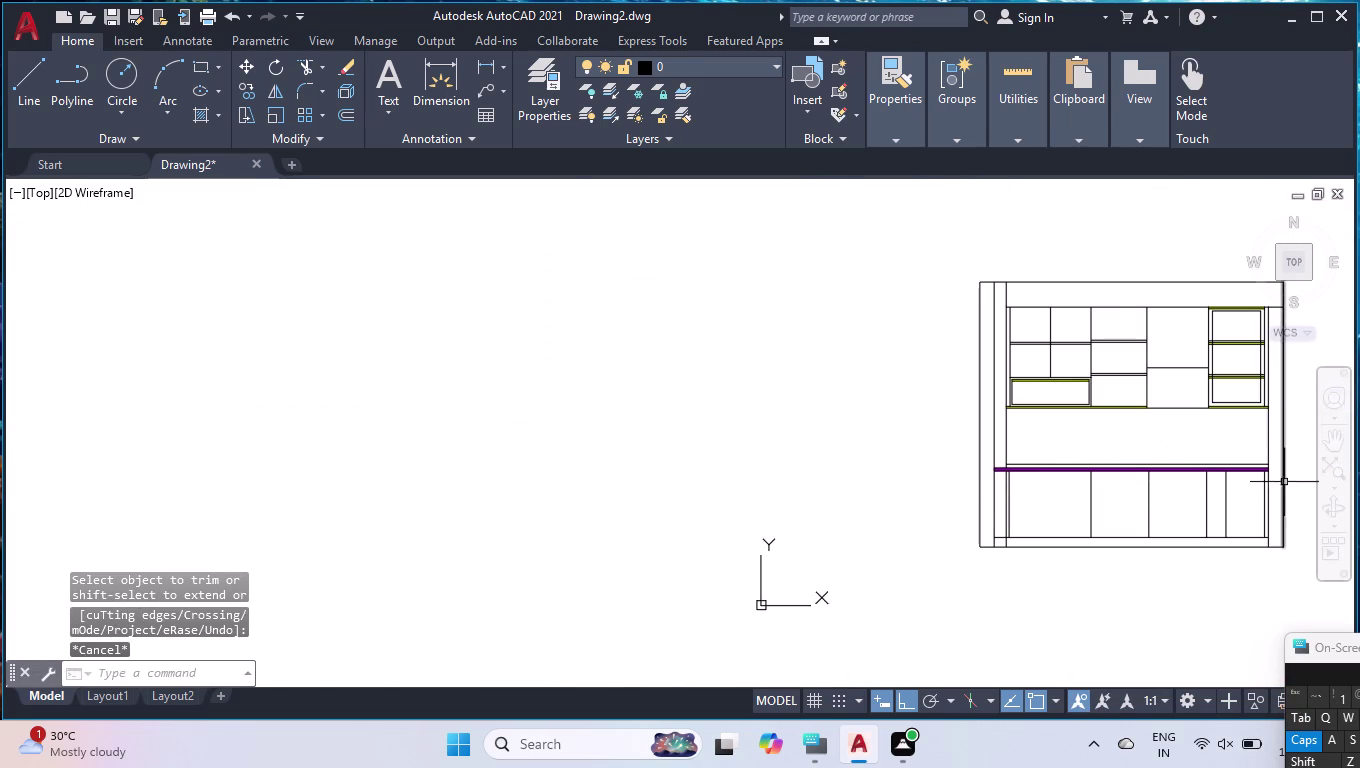
scroll(up, 3)
scroll(down, 3)
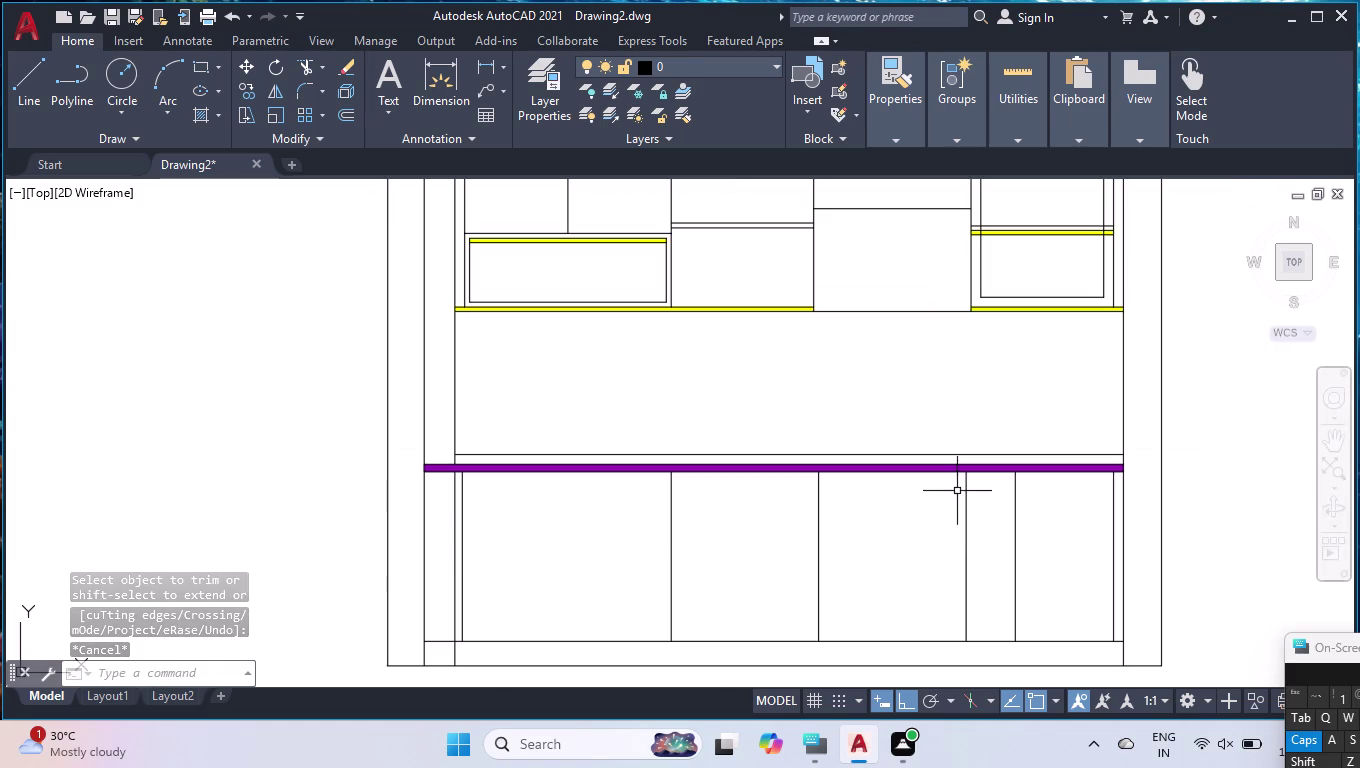
scroll(down, 3)
scroll(up, 3)
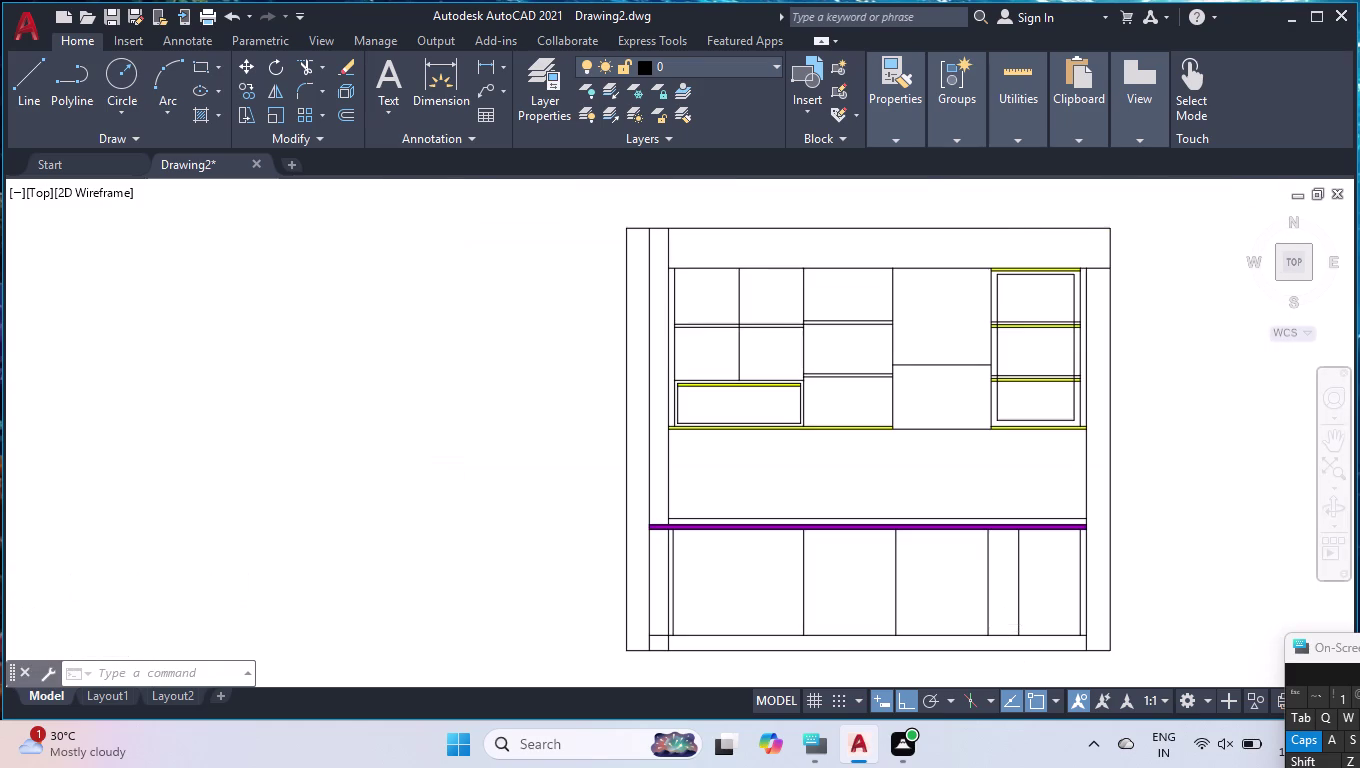
scroll(up, 3)
scroll(down, 3)
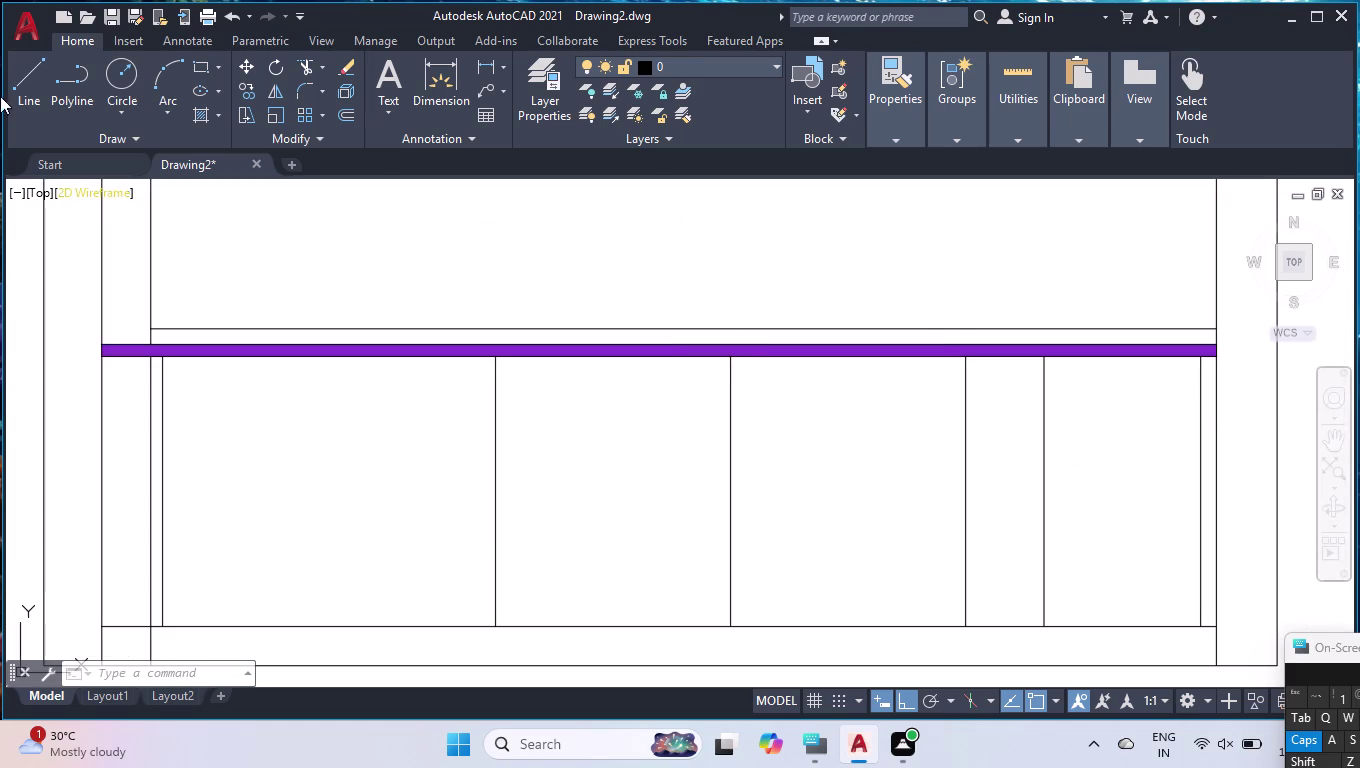
click(912, 346)
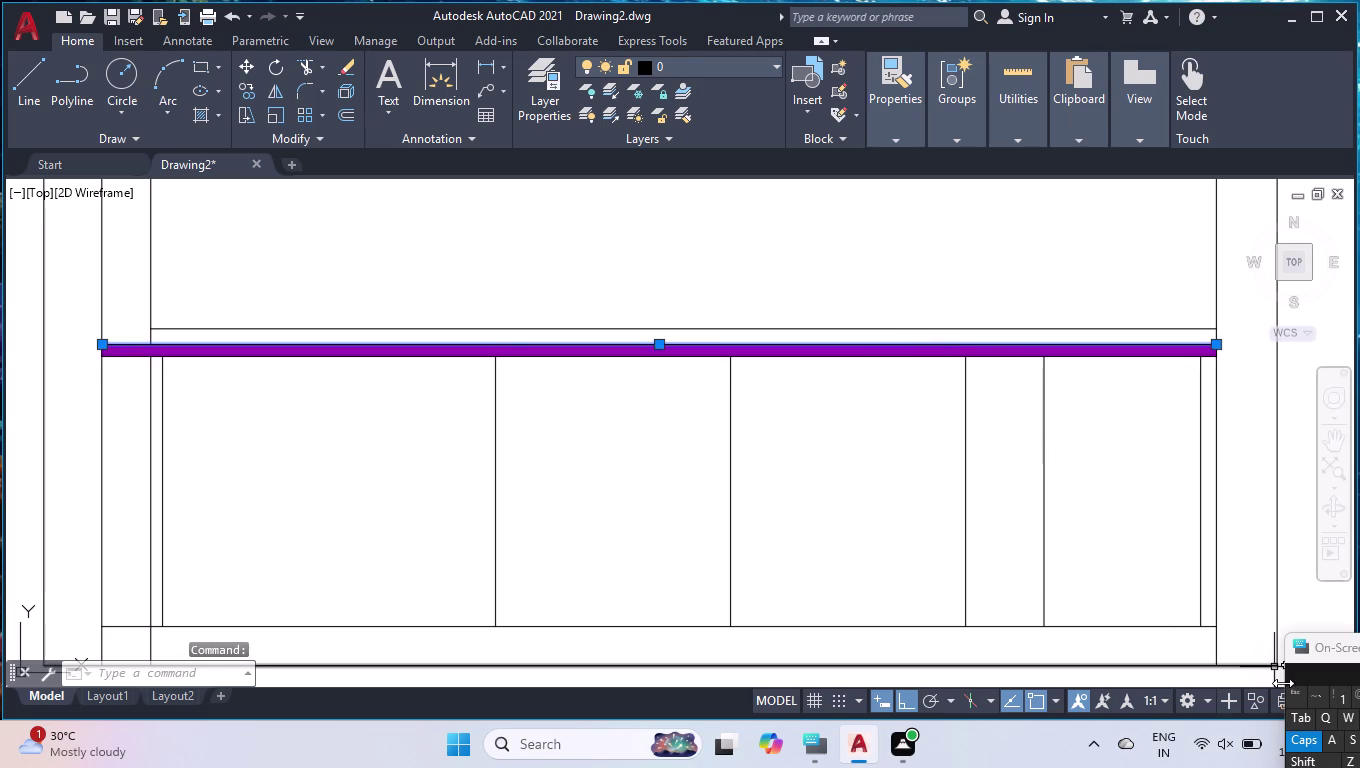
key(Escape)
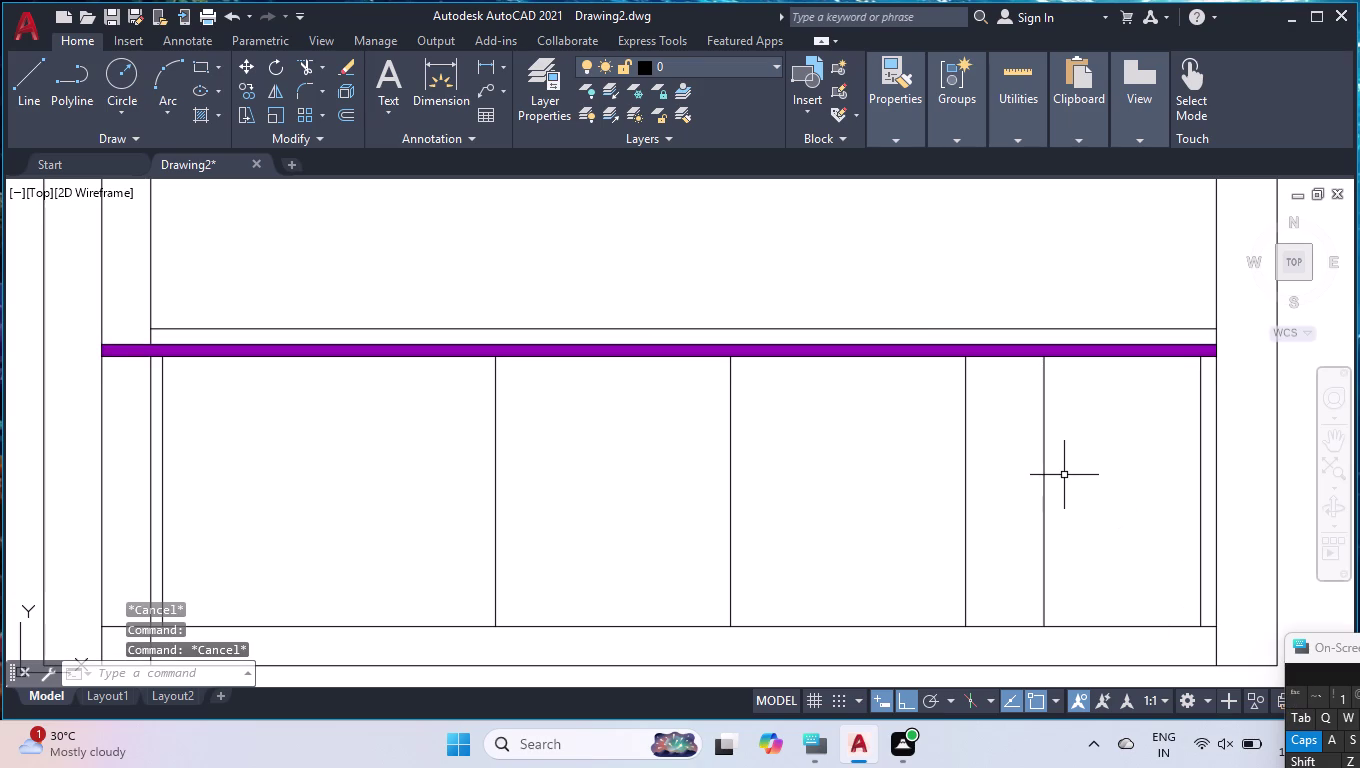